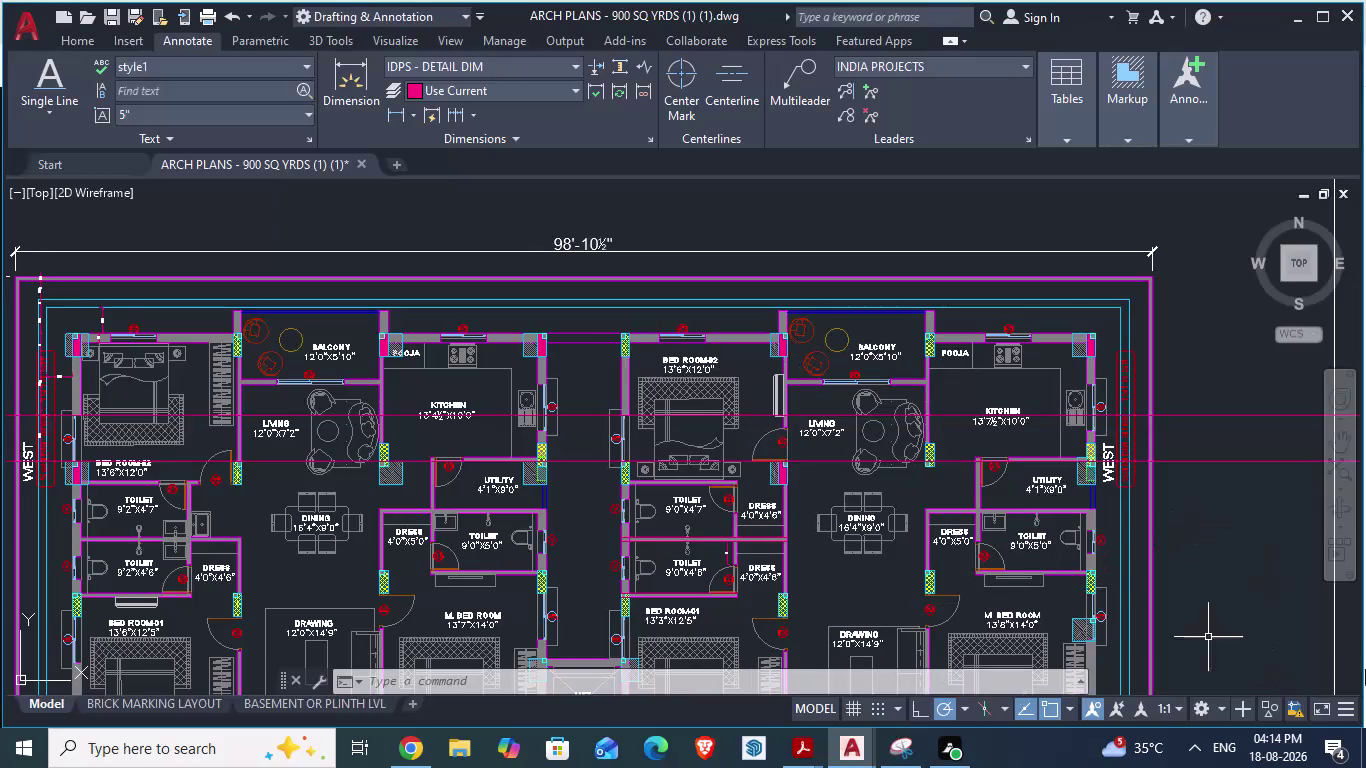
In GF_AUTOCAD, copy the M.BEDROOM bed and paste it into the right-hand bedroom.
scroll(down, 3)
scroll(down, 3)
scroll(up, 3)
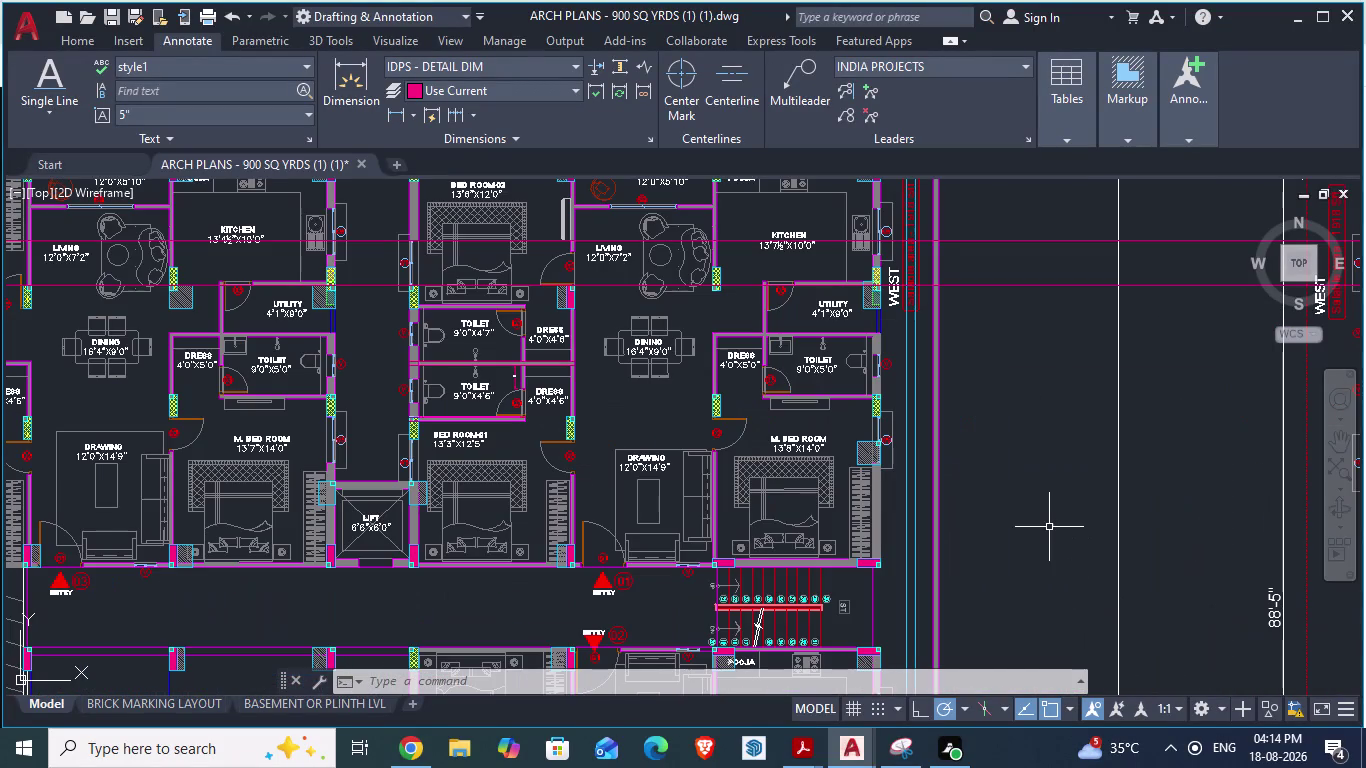
key(alt+Tab)
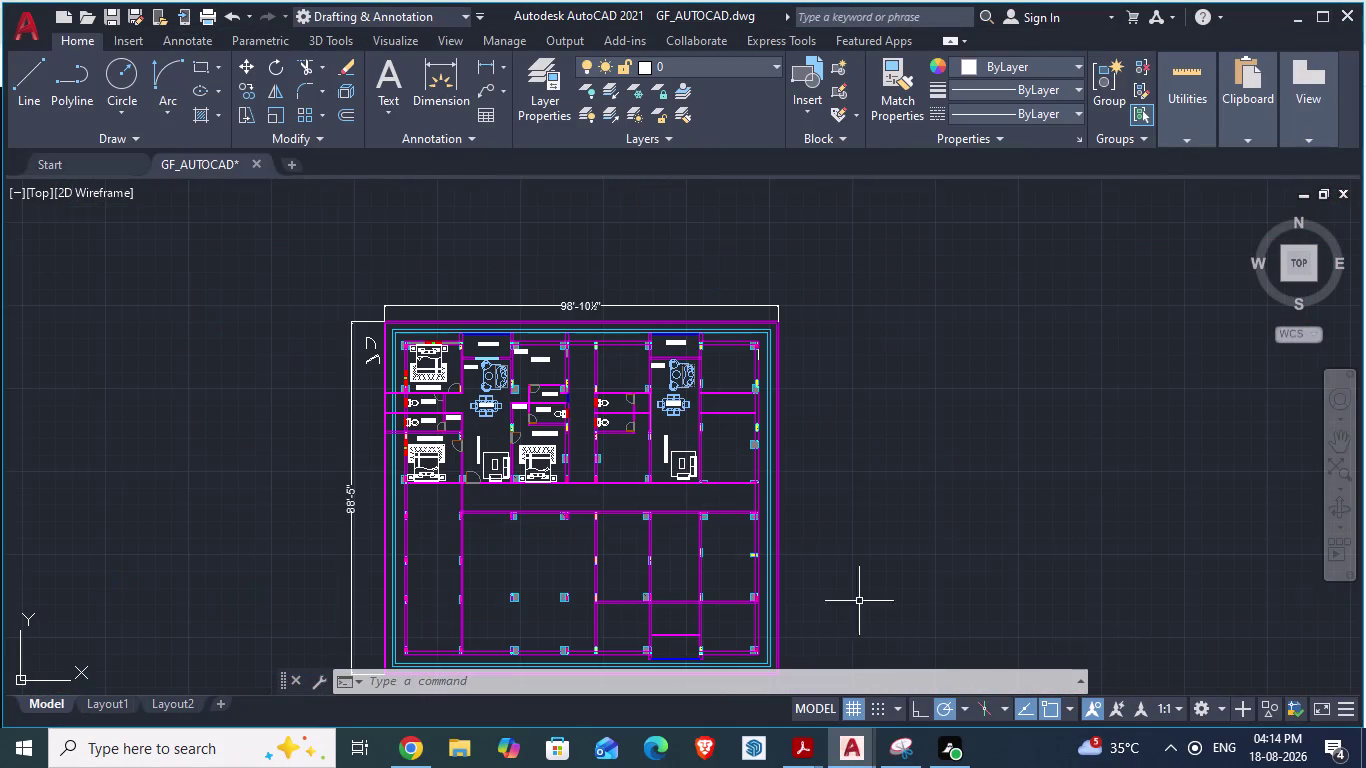
scroll(up, 3)
scroll(up, 3)
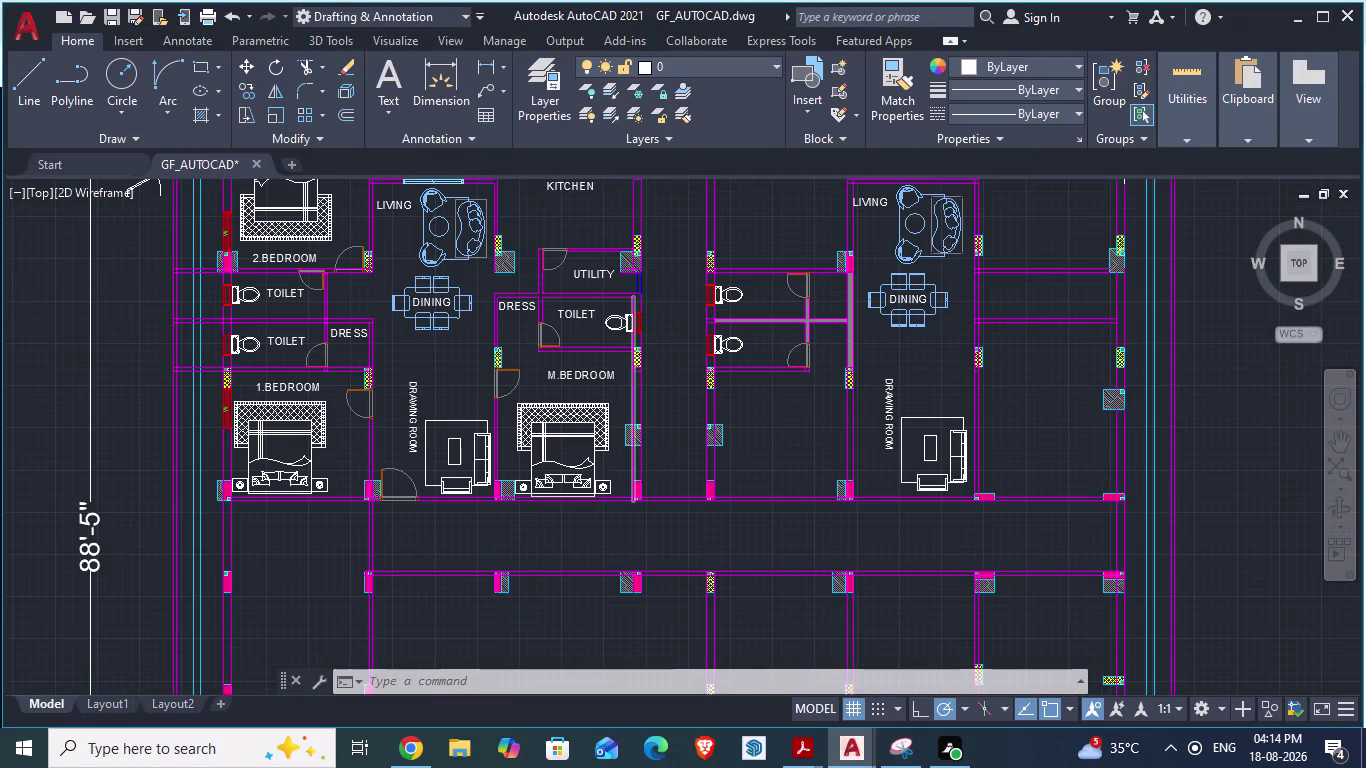
scroll(down, 3)
click(519, 399)
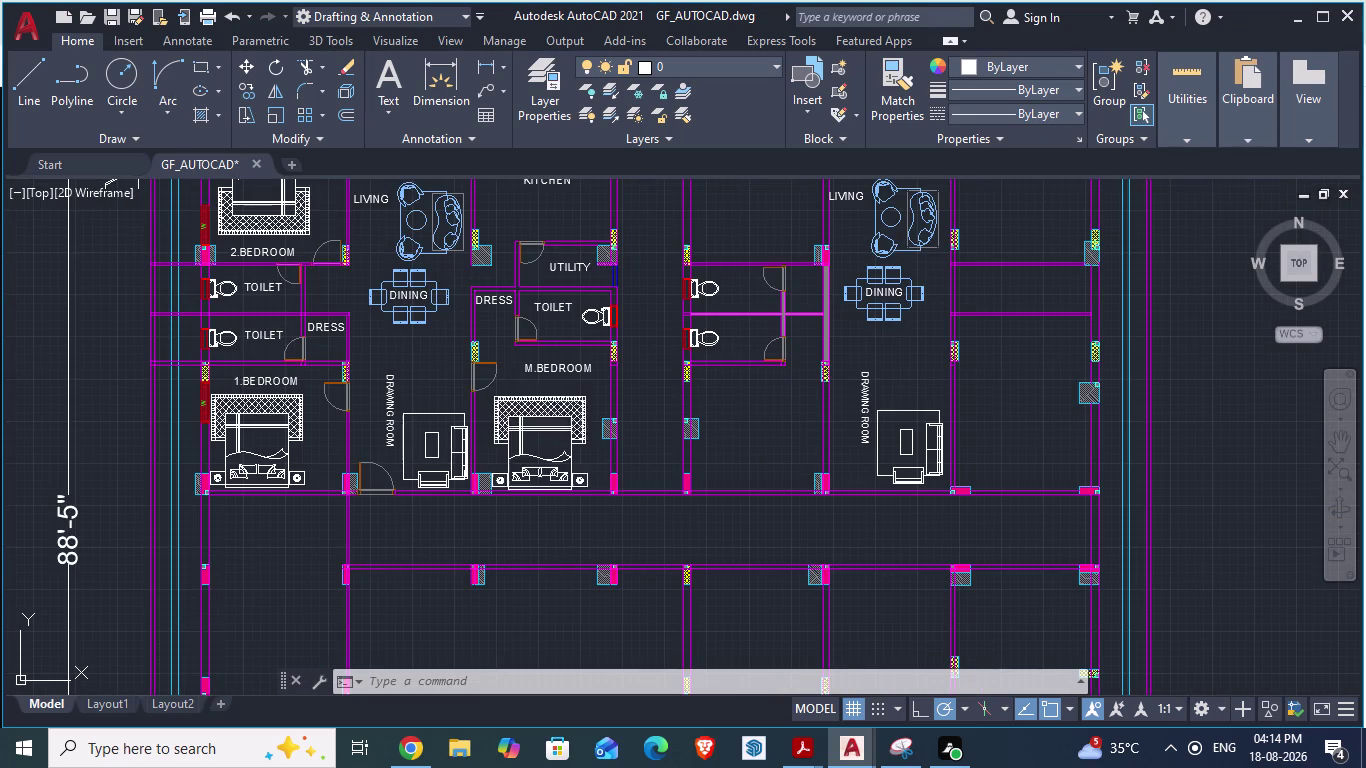
key(ctrl+c)
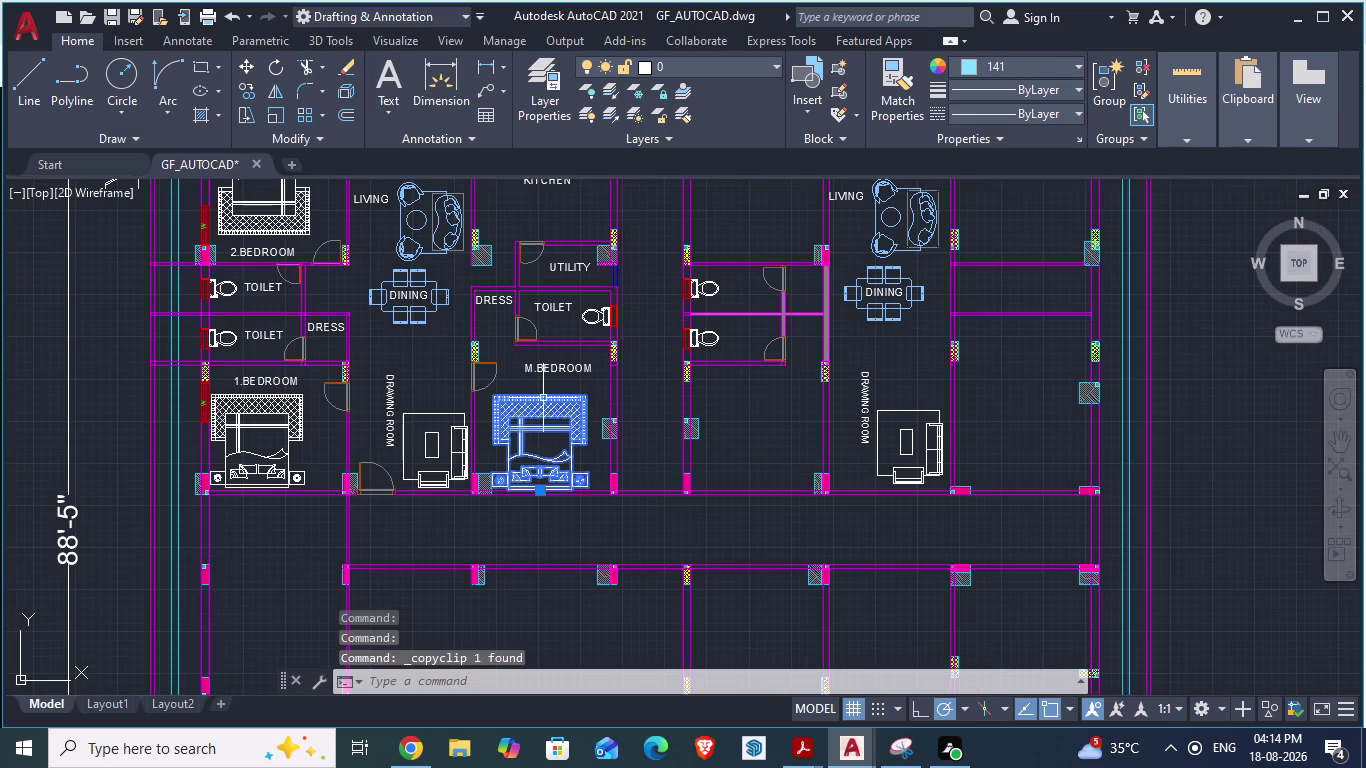
key(ctrl+v)
scroll(up, 3)
scroll(down, 3)
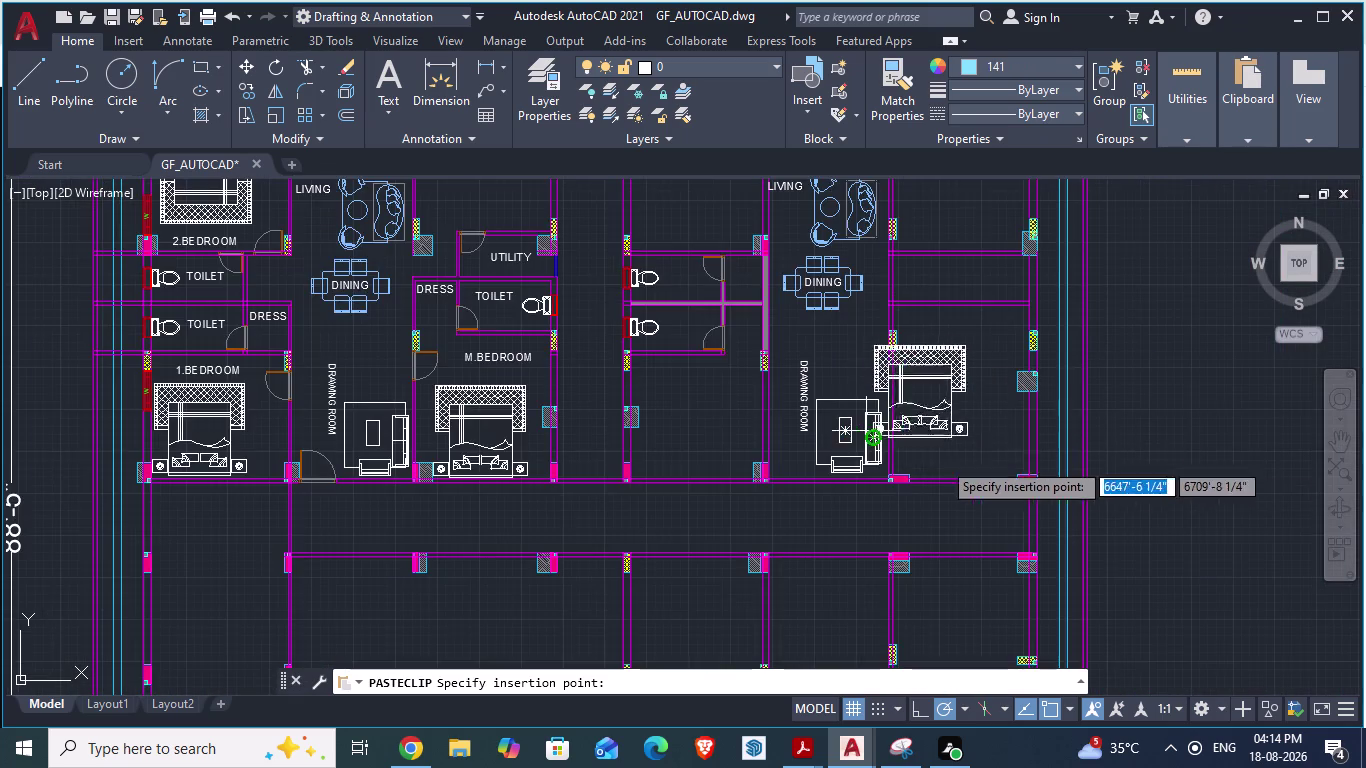
scroll(up, 3)
scroll(up, 3)
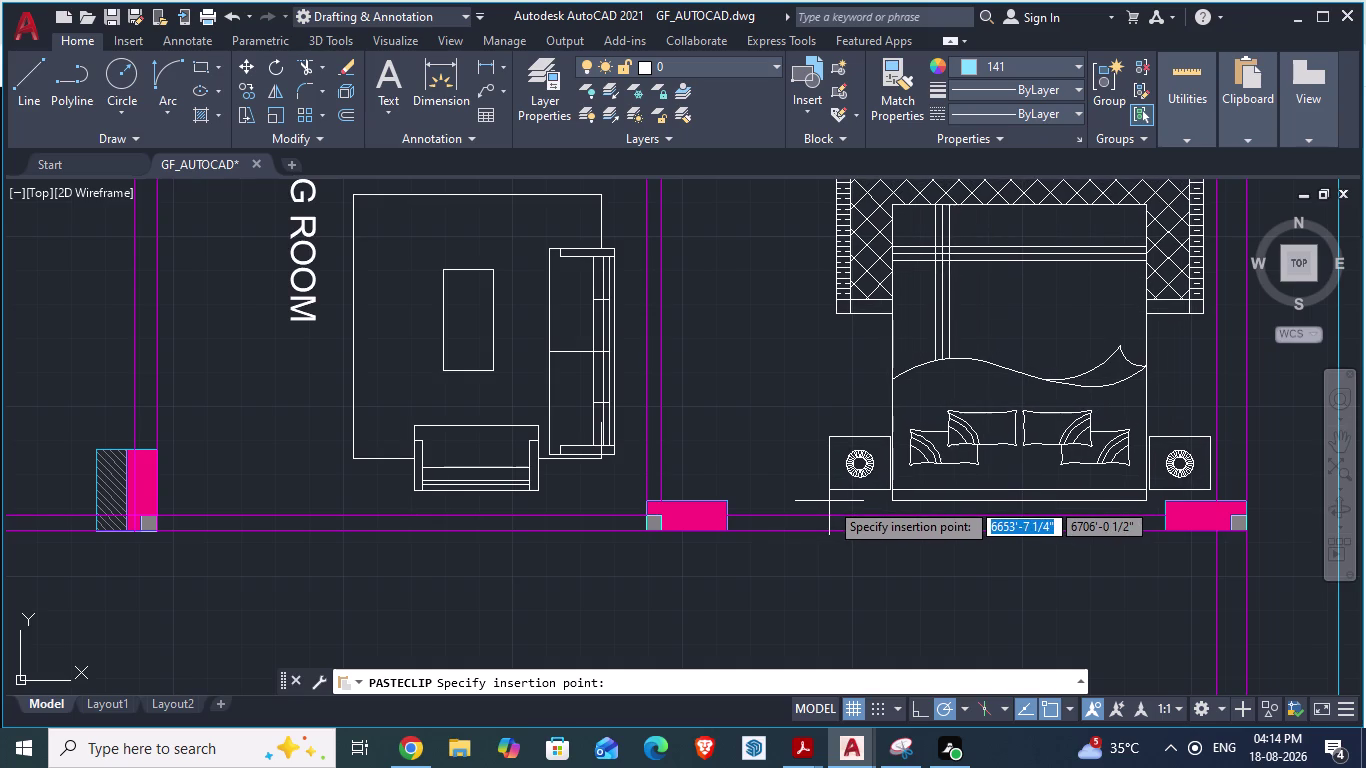
click(829, 501)
scroll(down, 3)
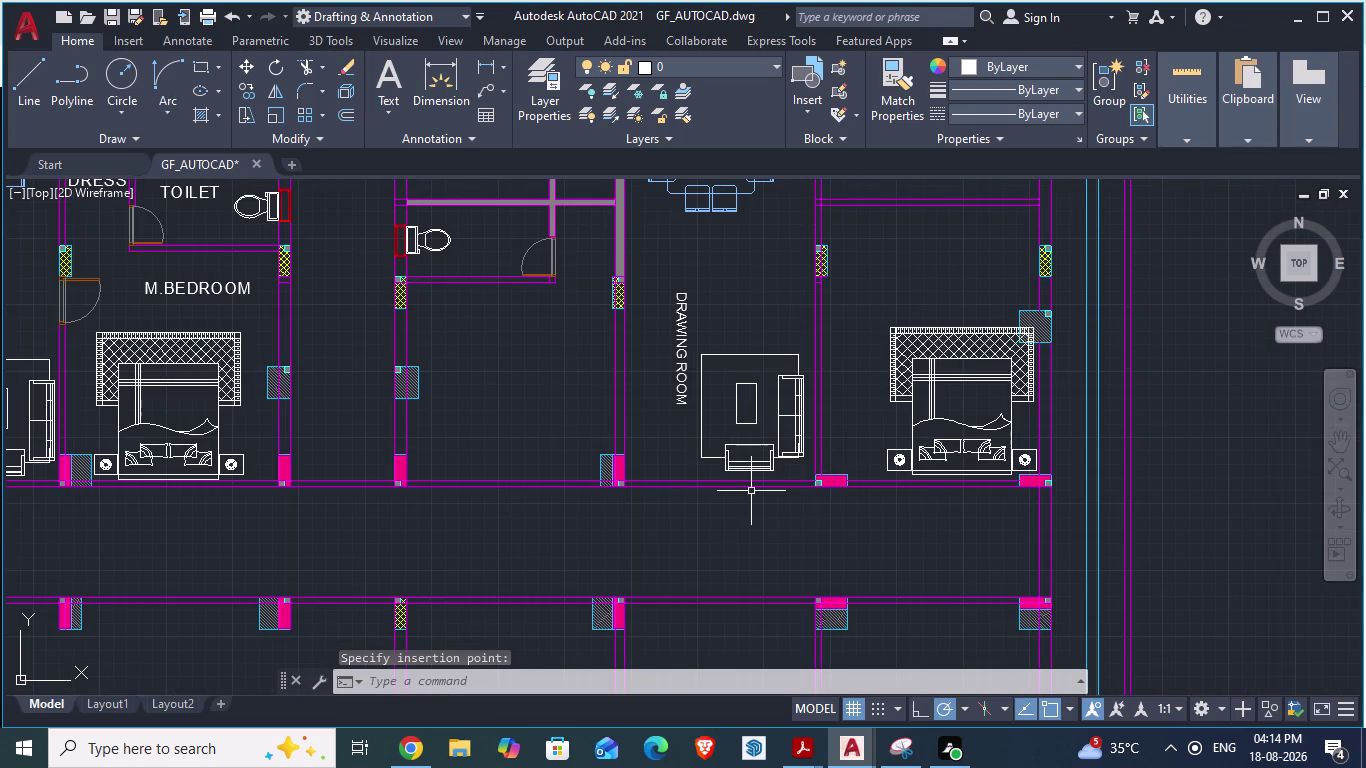
After checking the reference plan, move the pasted bed against the bedroom wall.
key(alt+Tab)
scroll(up, 3)
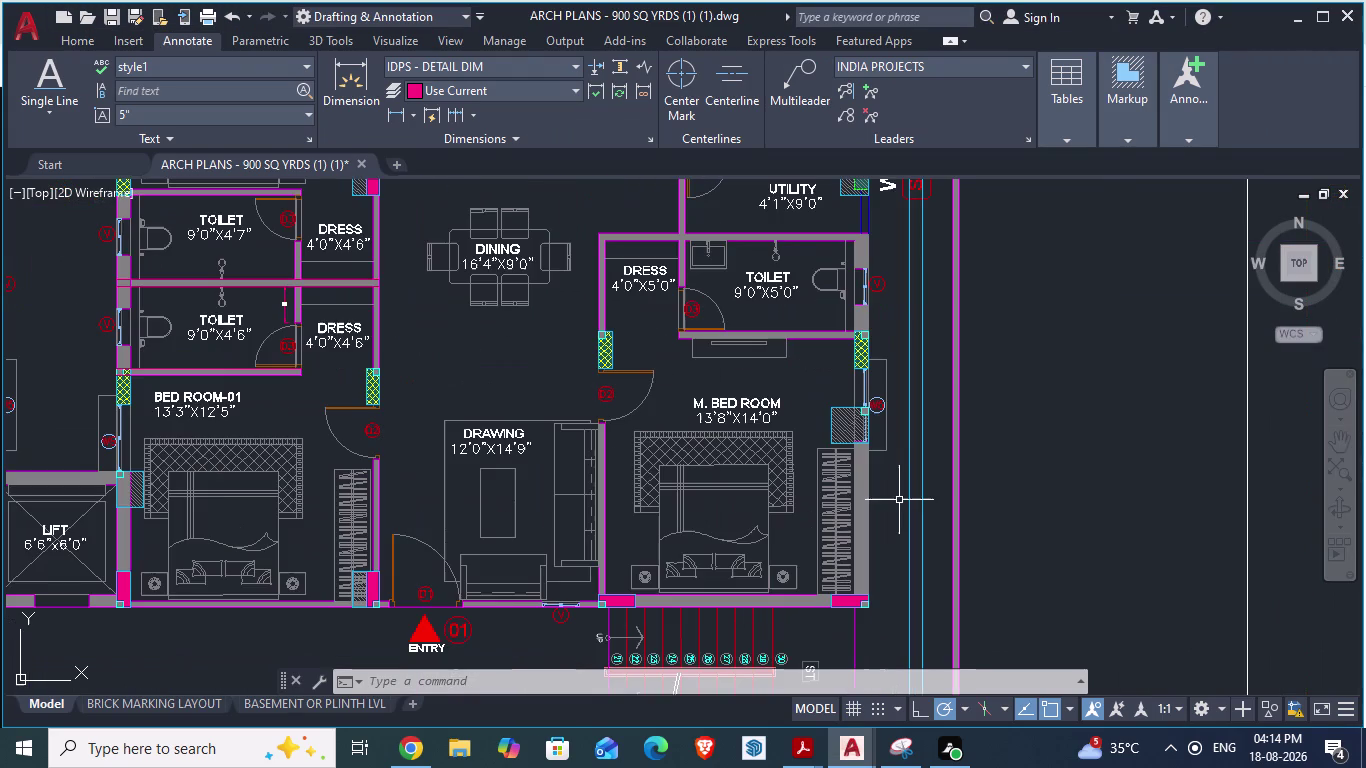
key(alt+Tab)
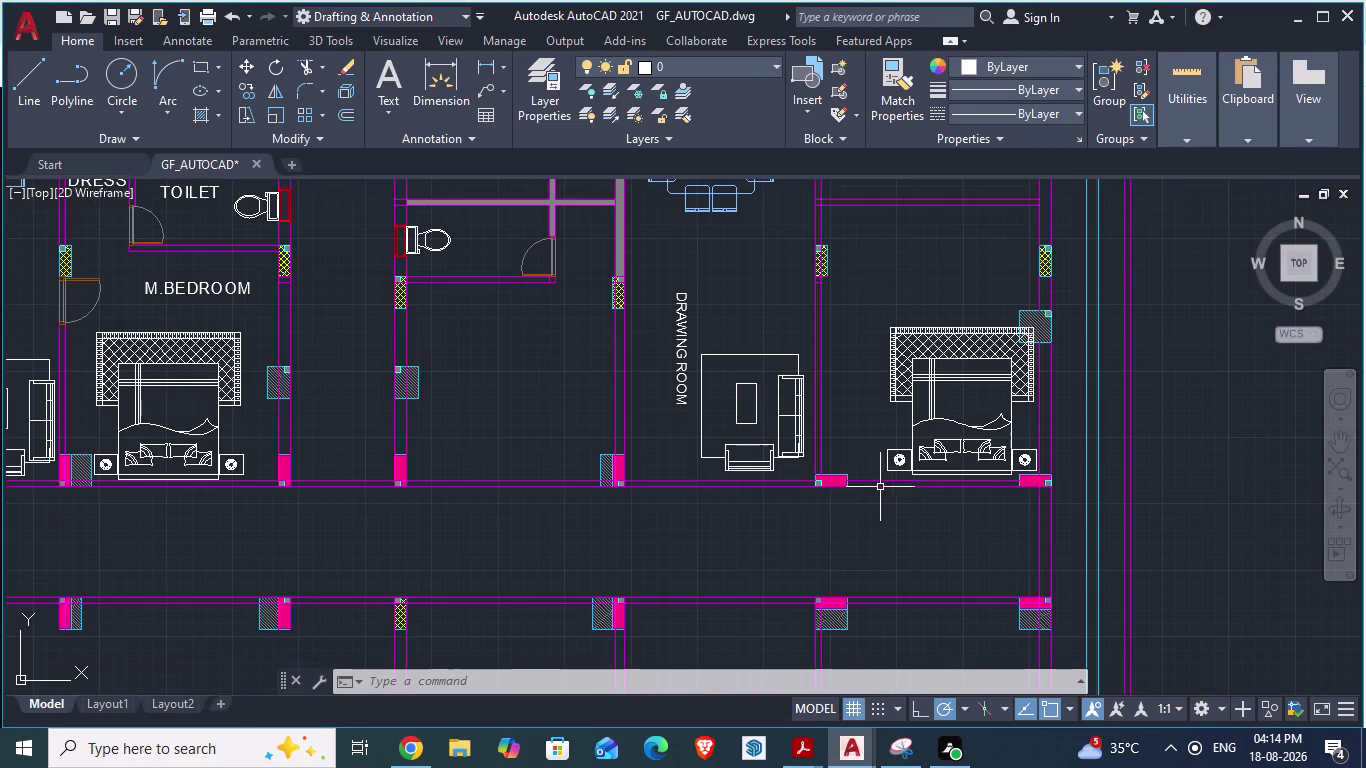
click(893, 336)
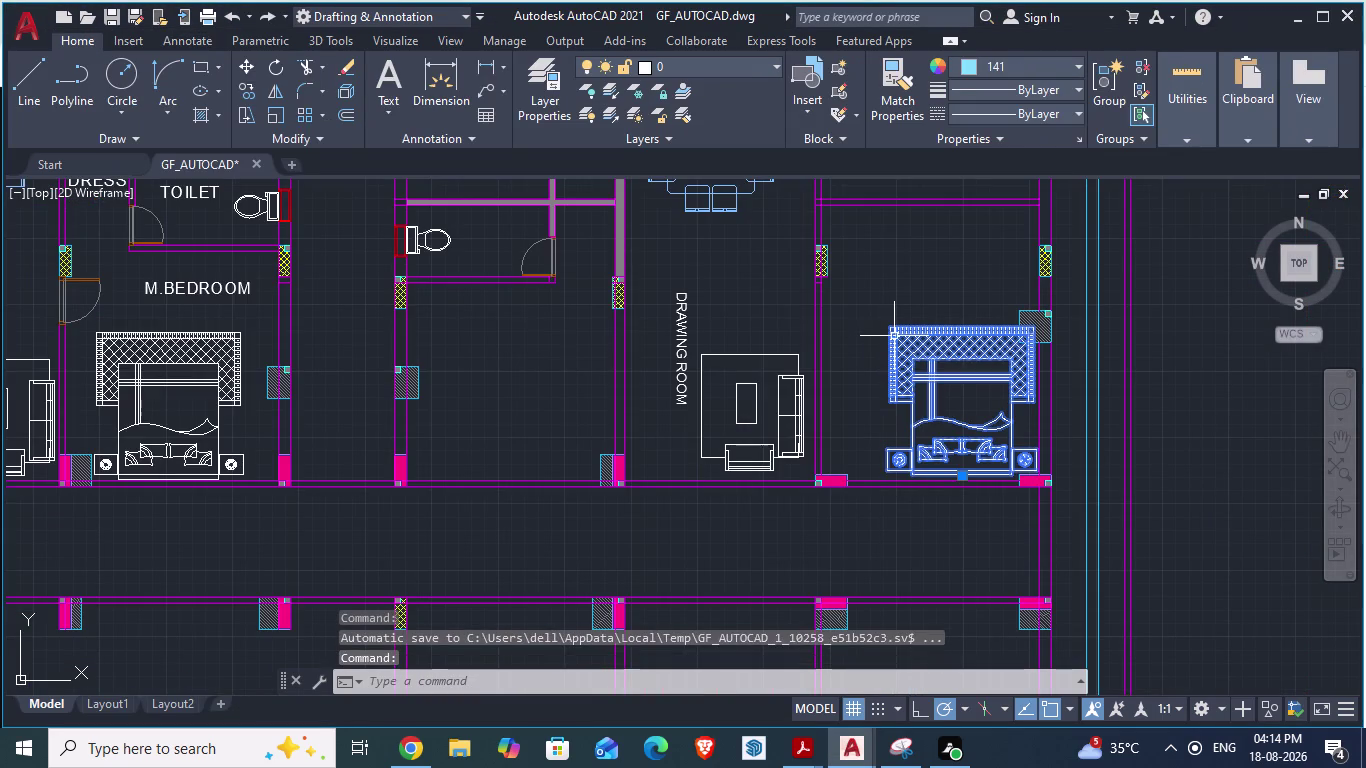
key(m)
key(Return)
scroll(up, 3)
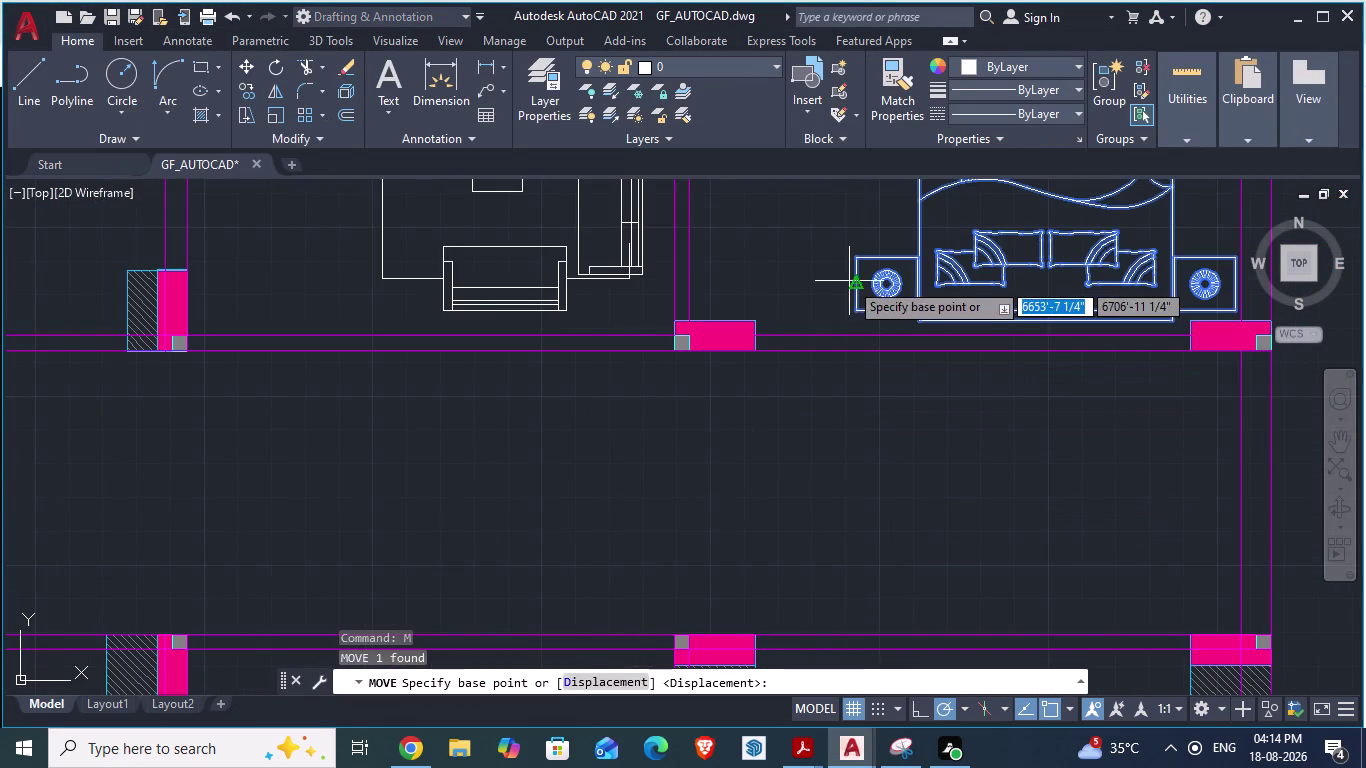
drag(856, 307, 719, 300)
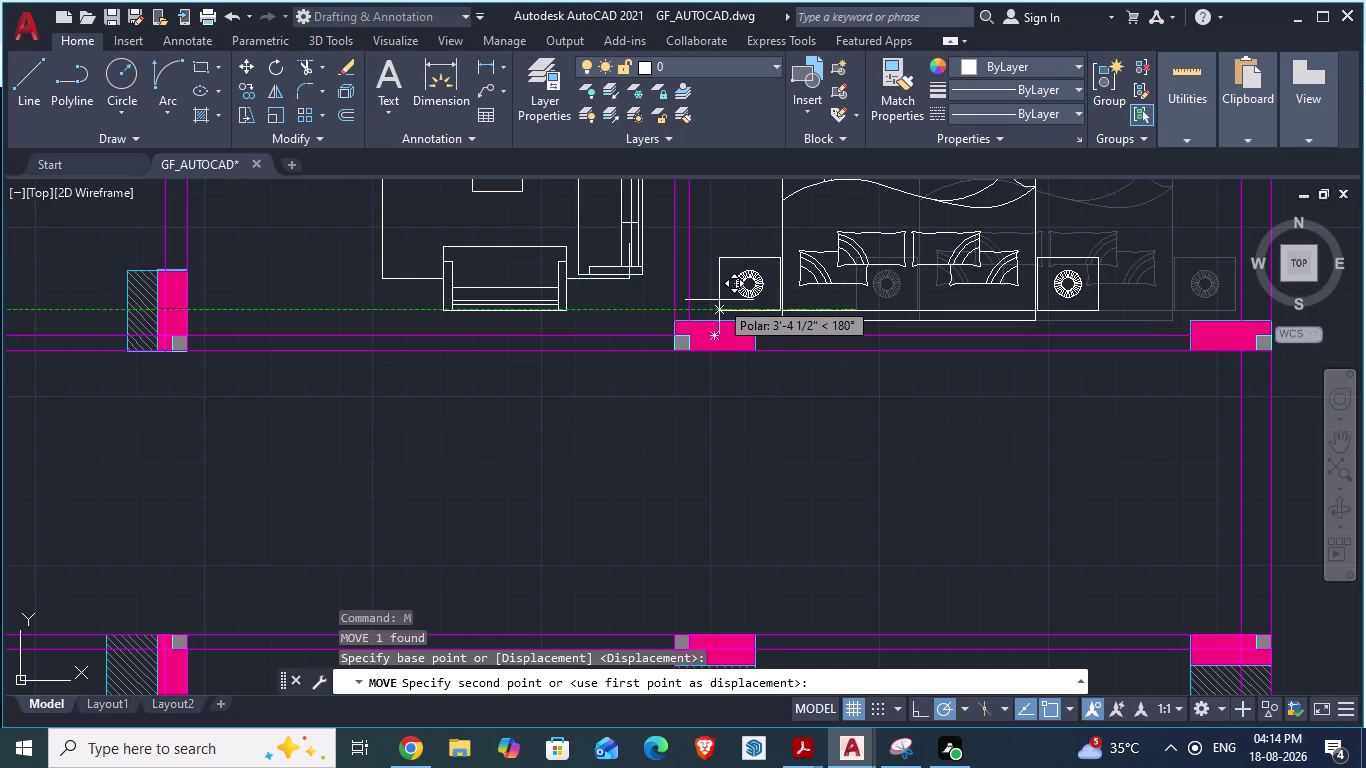
drag(719, 300, 700, 303)
click(699, 303)
scroll(down, 3)
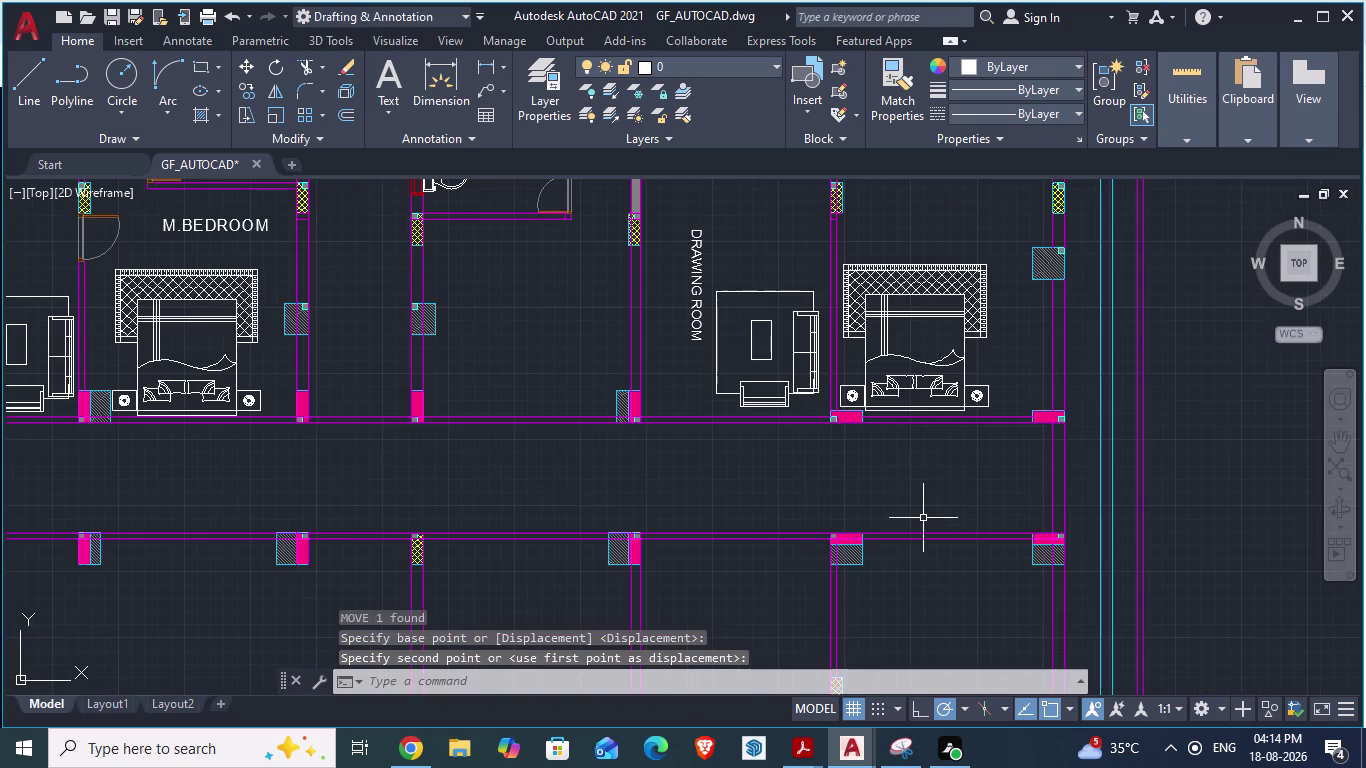
Paste another bed copy, cancel it, and compare the drawing against the reference plan.
key(ctrl+v)
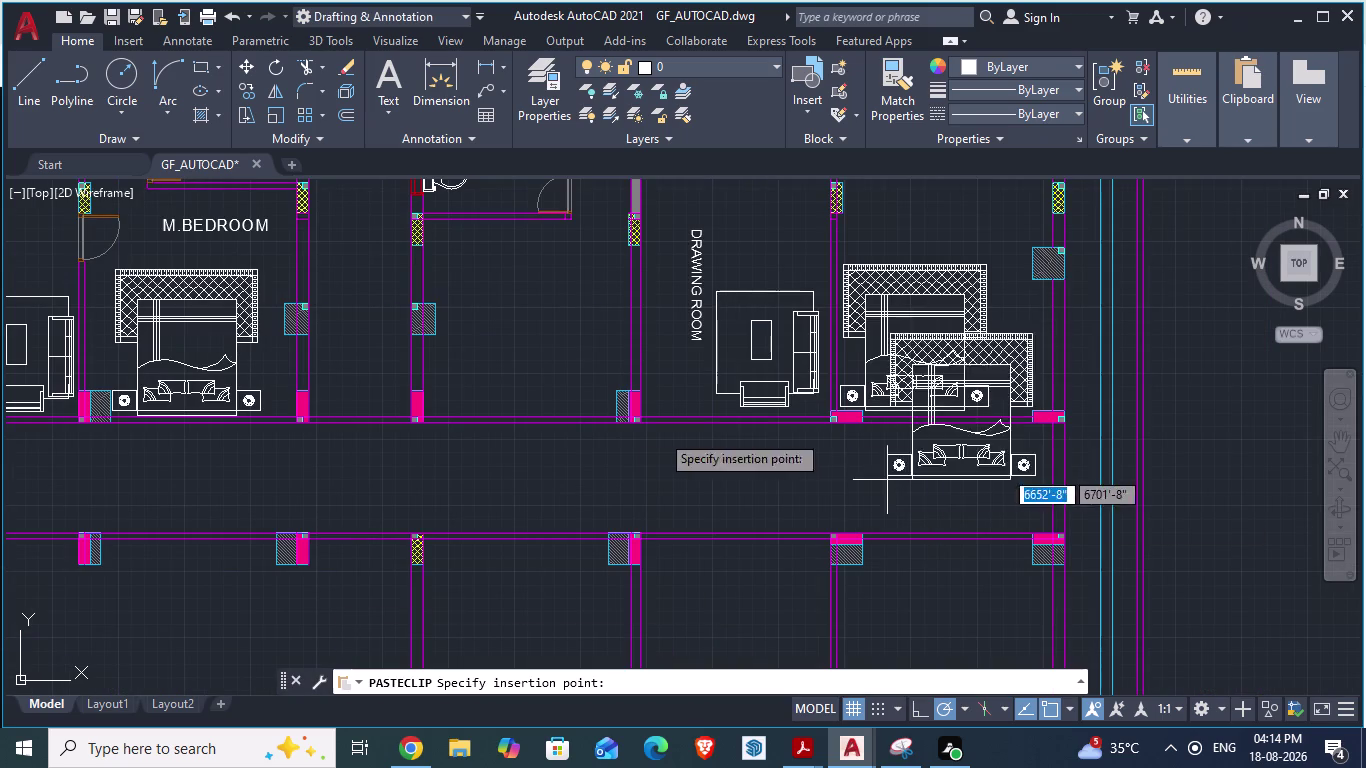
scroll(up, 3)
key(alt+Tab)
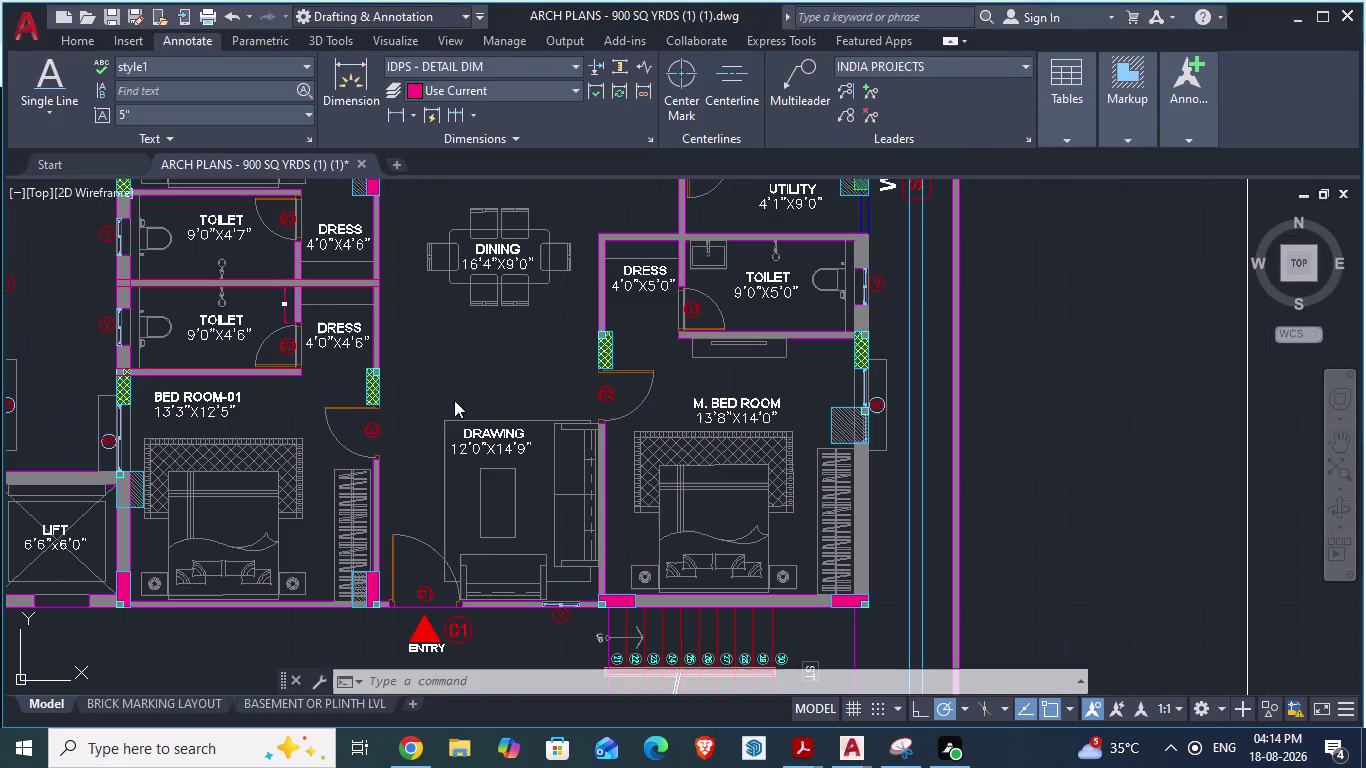
scroll(down, 3)
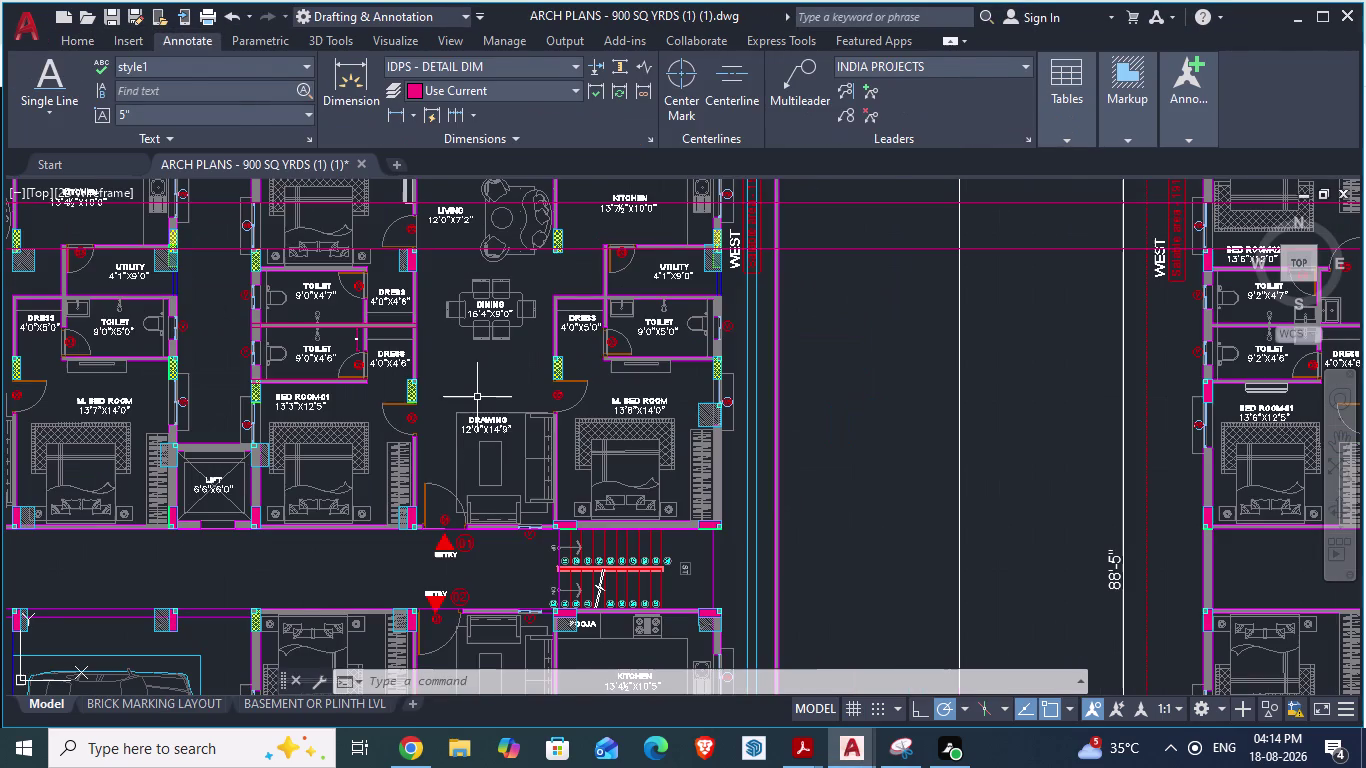
key(alt+Tab)
scroll(down, 3)
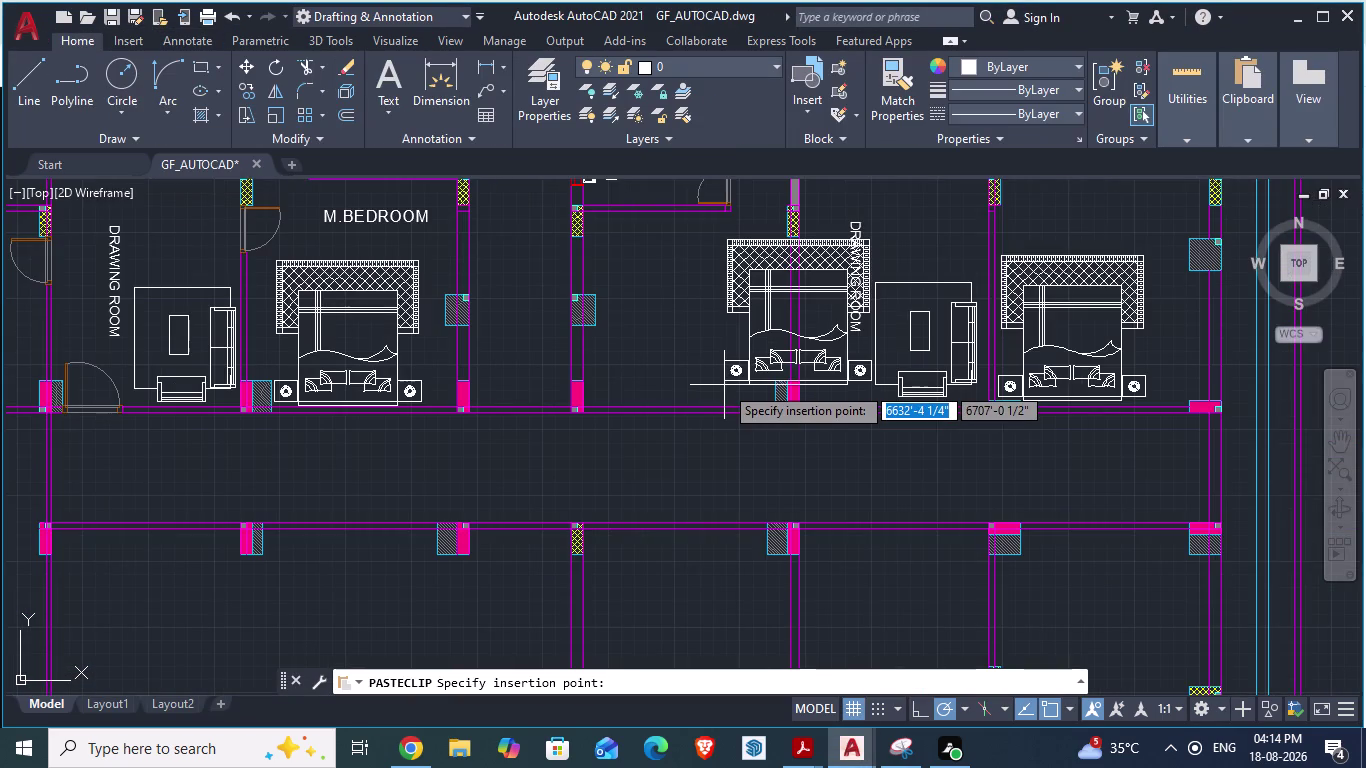
key(Escape)
scroll(down, 3)
key(alt+Tab)
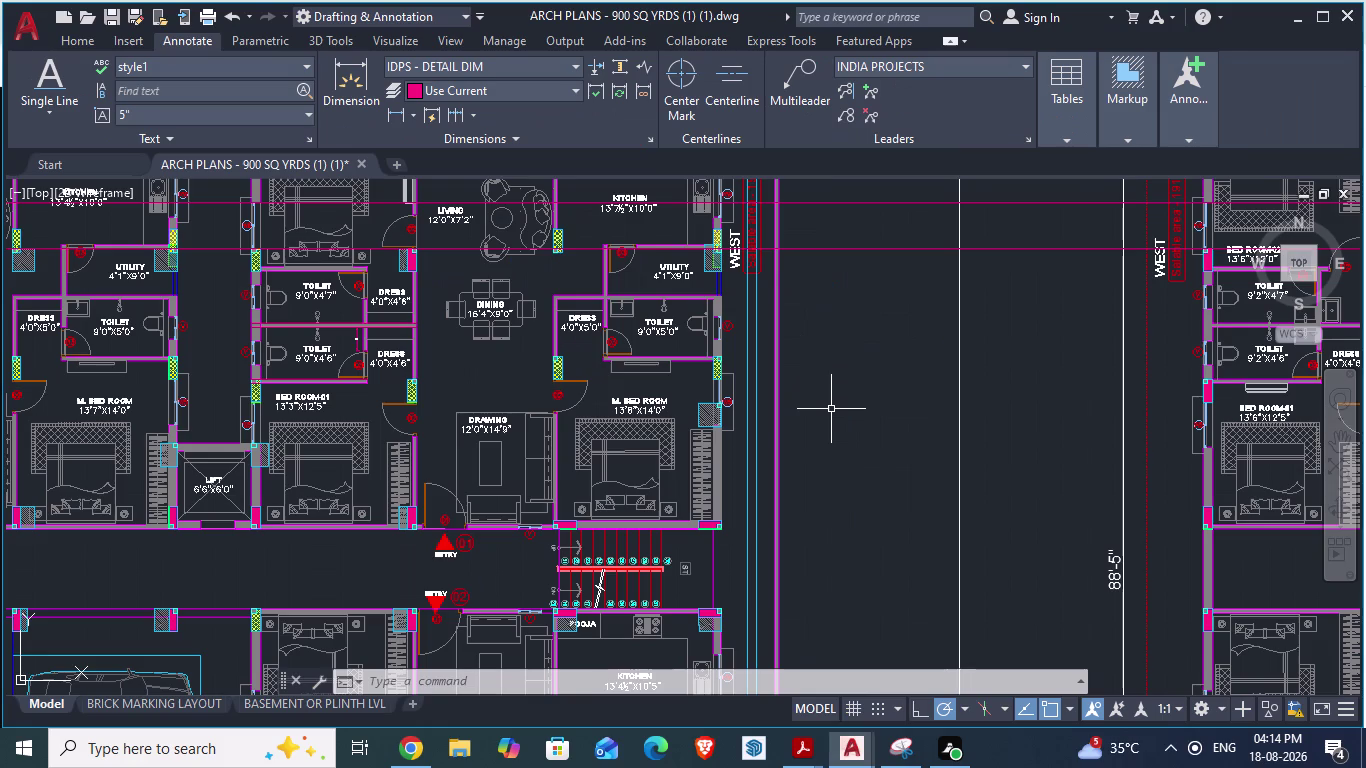
scroll(down, 3)
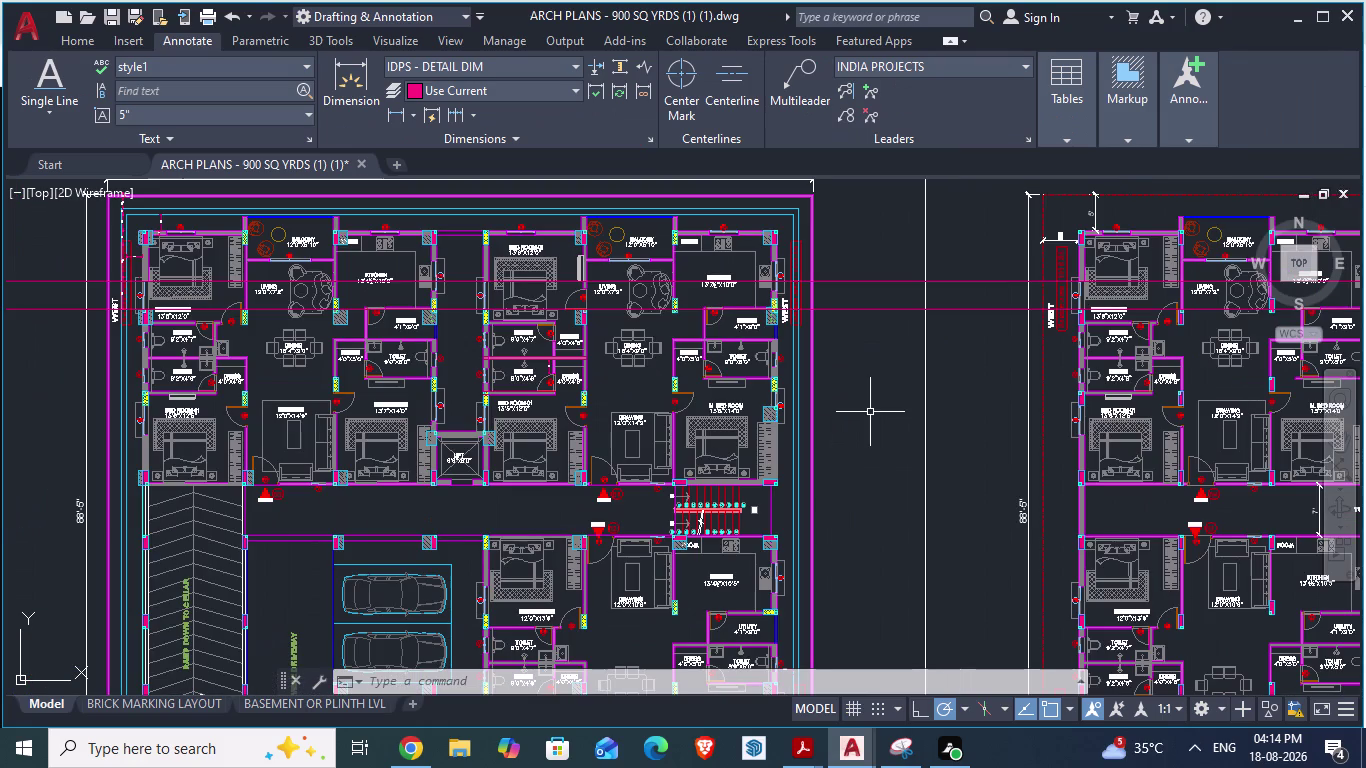
Return to GF_AUTOCAD, cancel the pending command, and zoom onto the 1.BEDROOM bed.
key(alt+Tab)
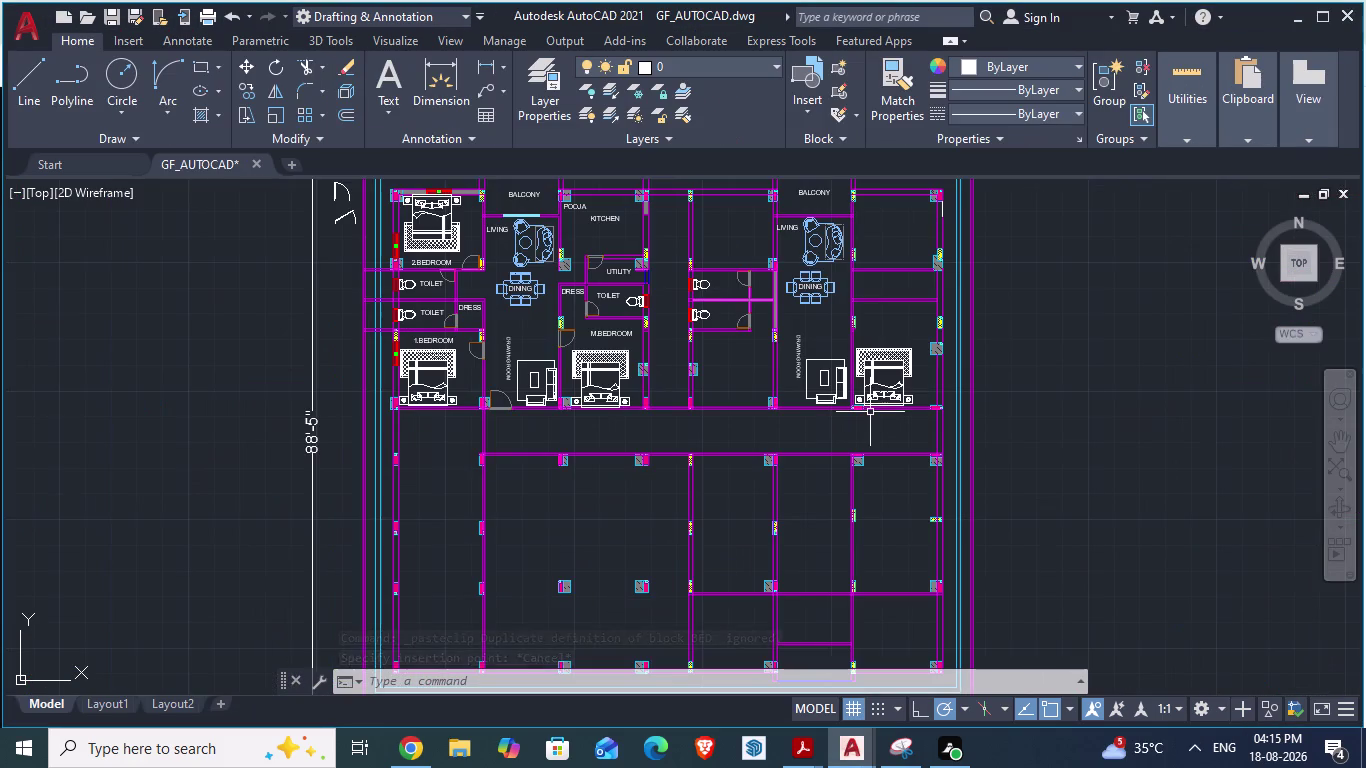
key(alt+Tab)
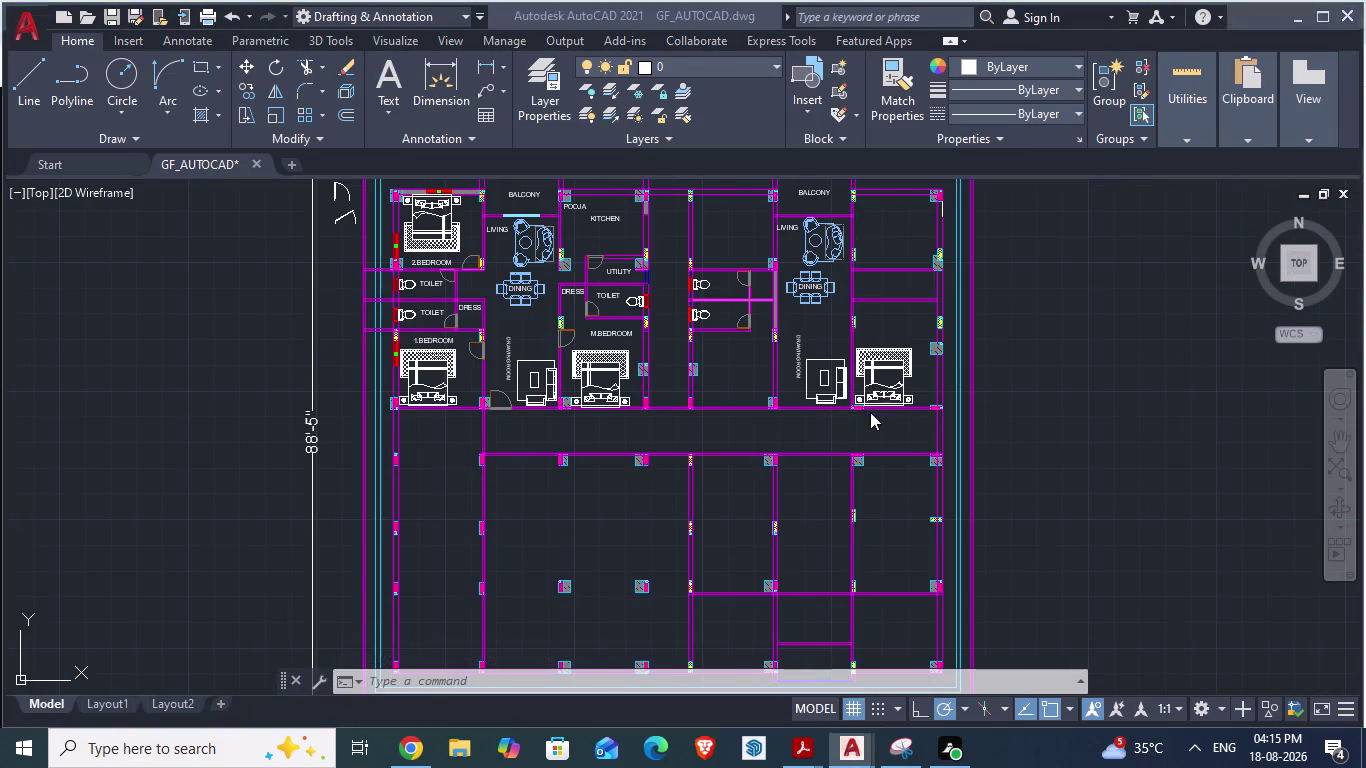
key(alt+Tab)
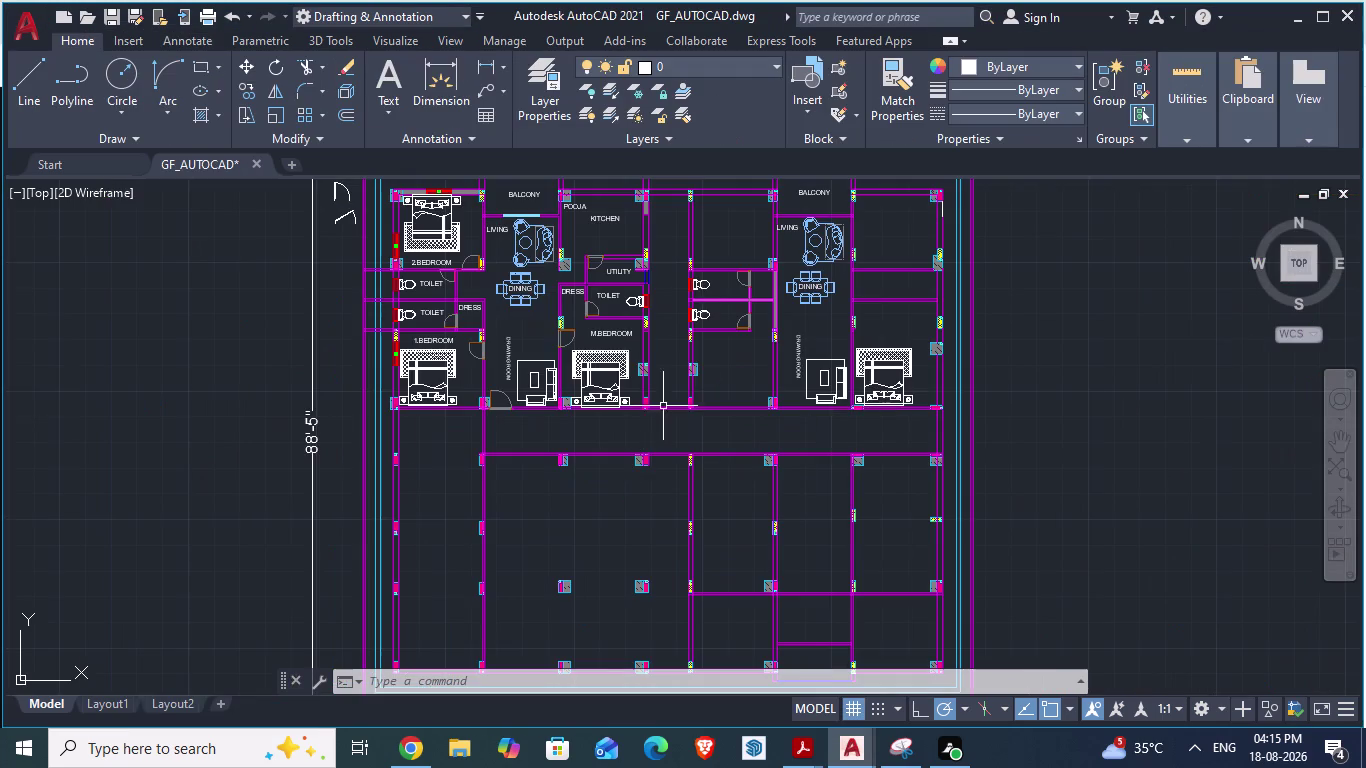
scroll(up, 3)
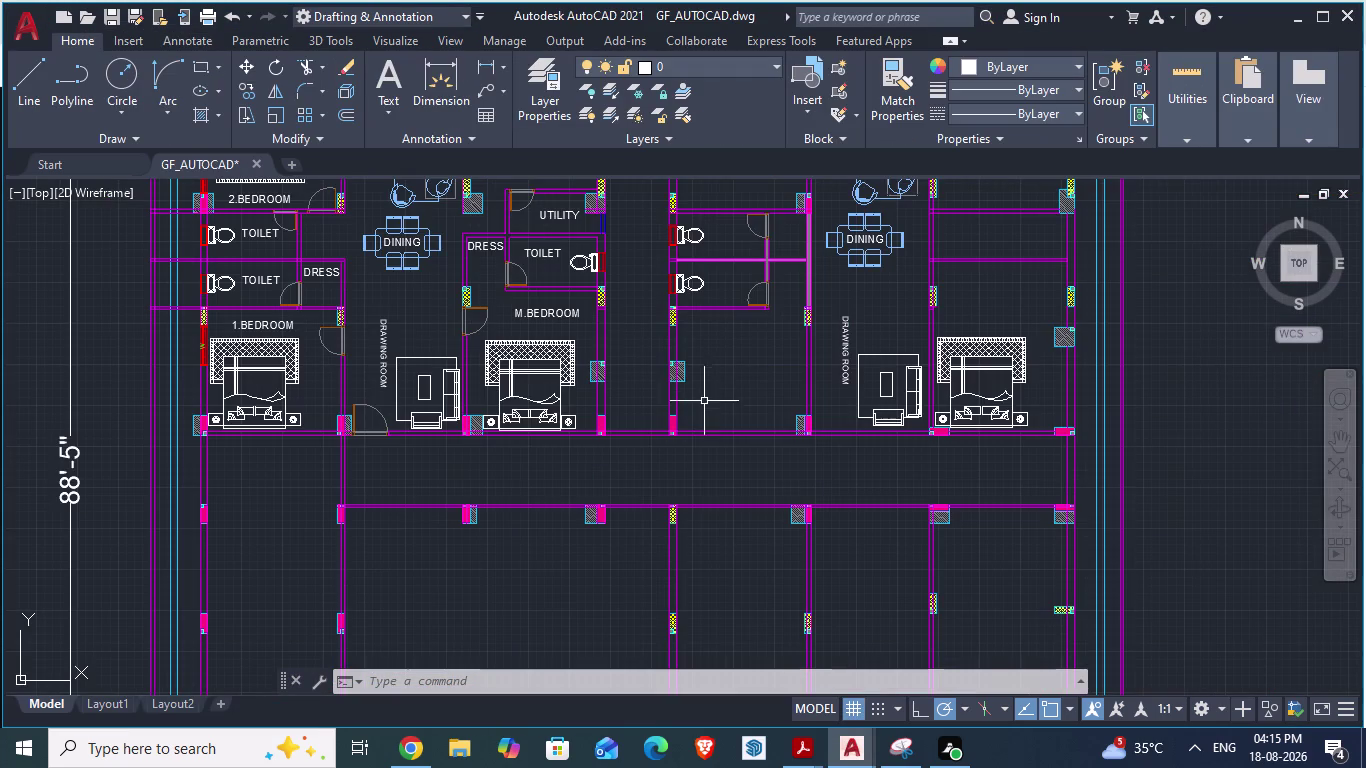
scroll(down, 3)
scroll(up, 3)
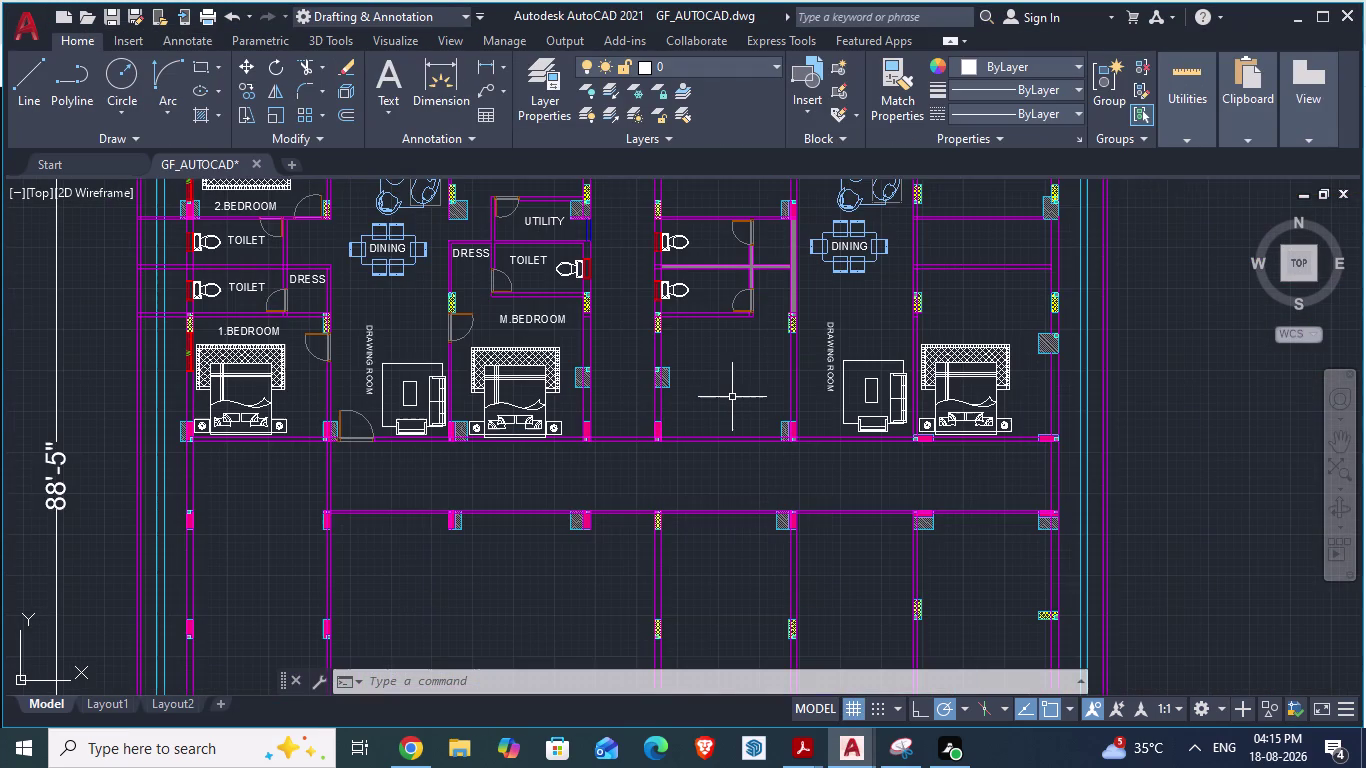
key(Escape)
scroll(down, 3)
scroll(up, 3)
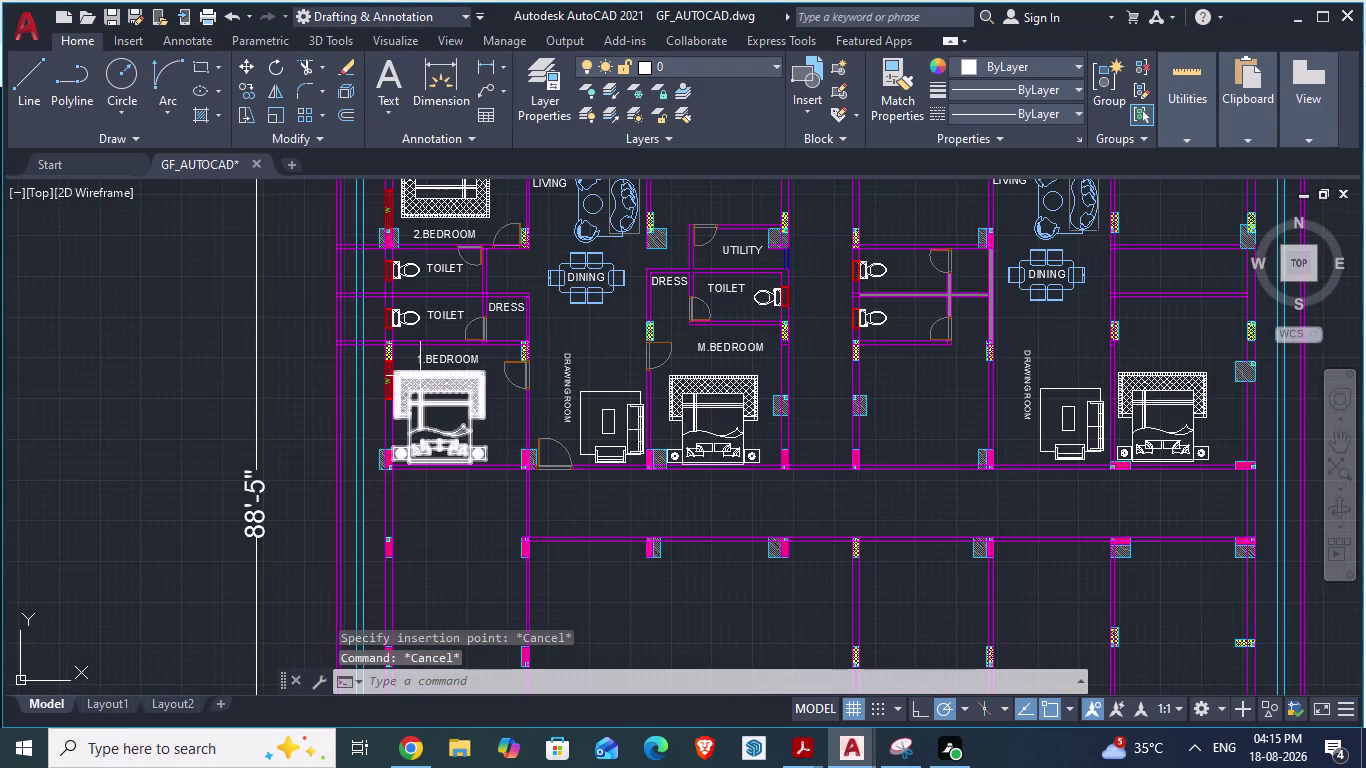
click(445, 396)
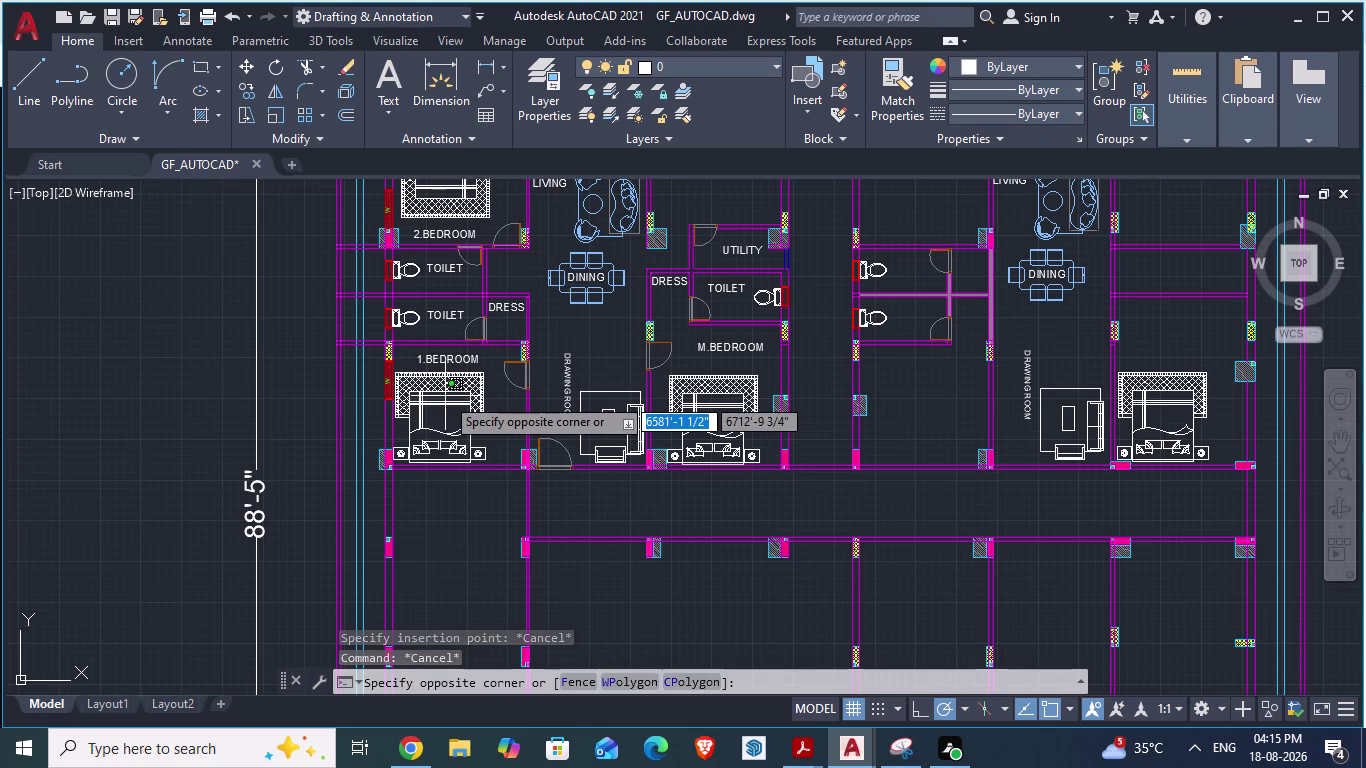
Select the 1.BEDROOM bed block with the 1.BEDROOM, DRESS and both TOILET labels.
key(Escape)
scroll(up, 3)
click(448, 365)
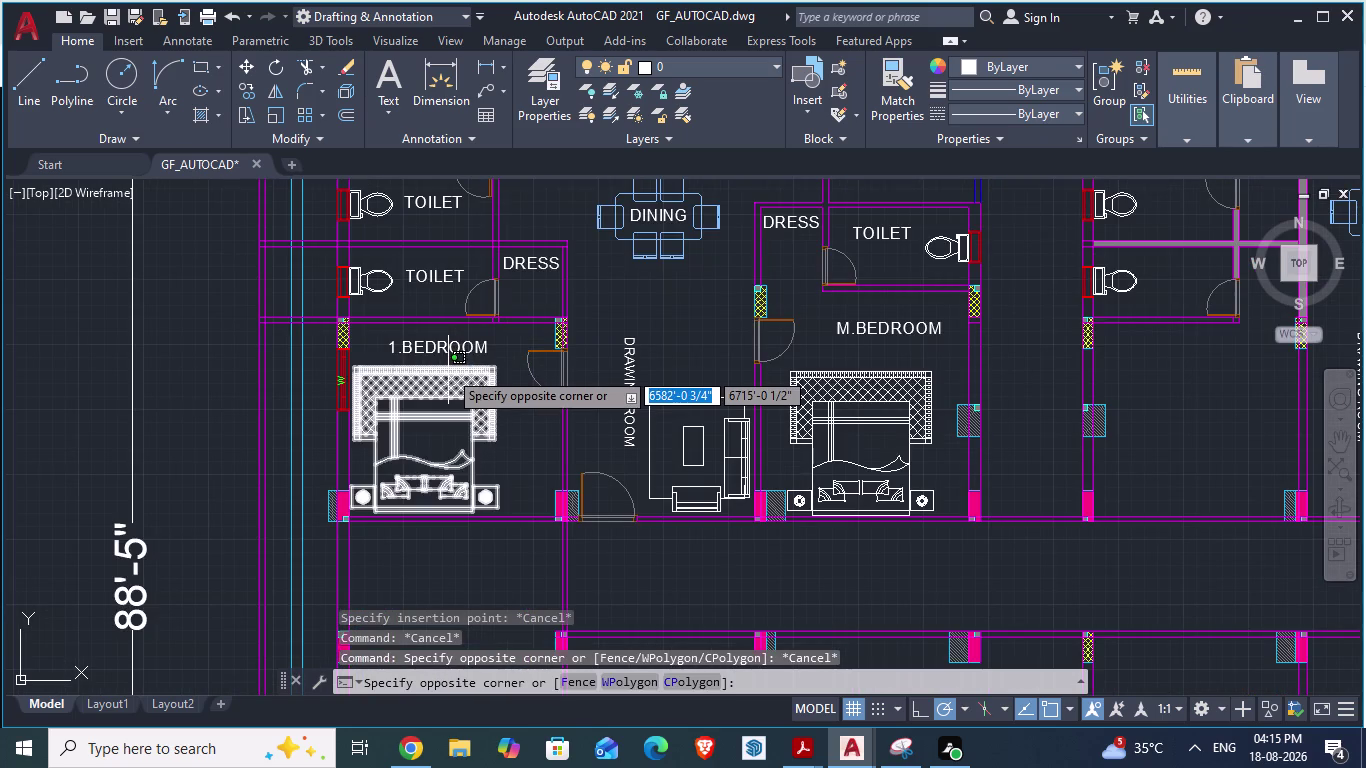
click(448, 370)
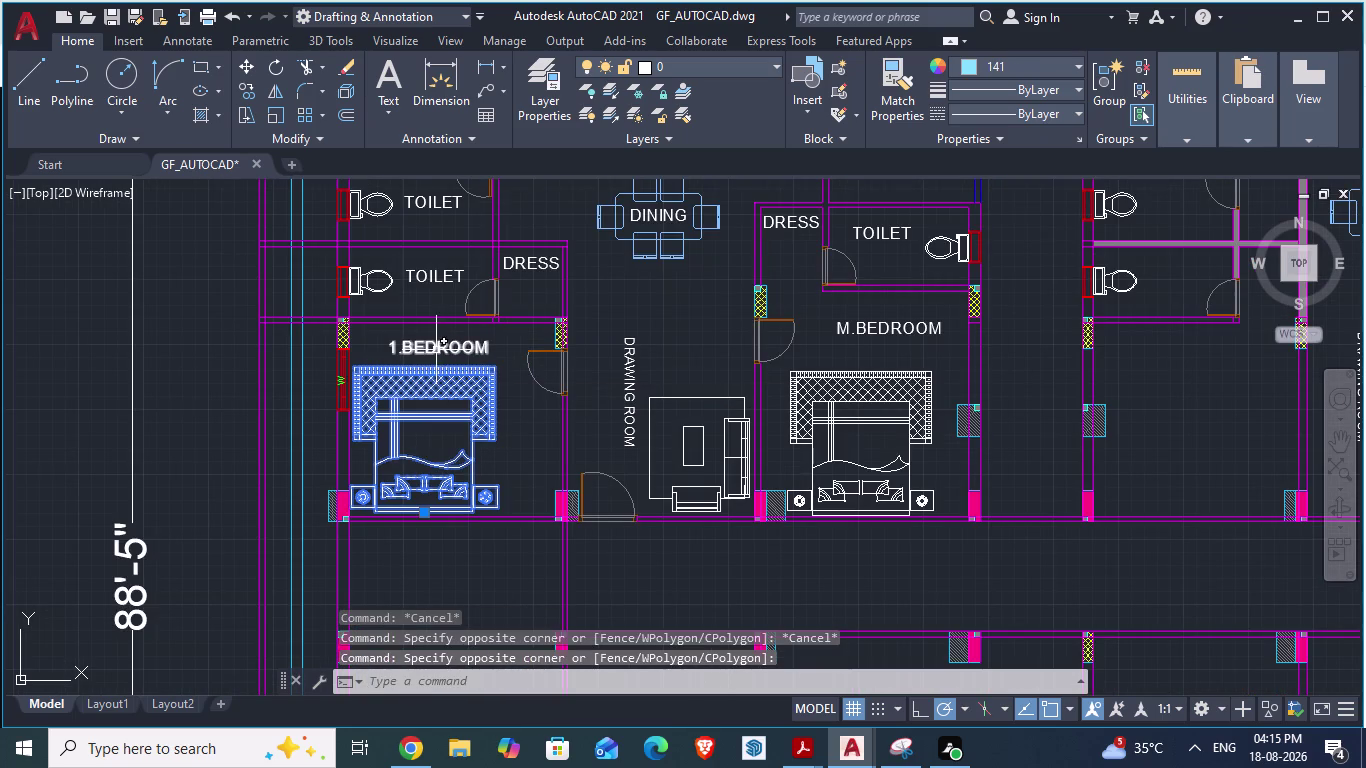
click(431, 347)
click(426, 273)
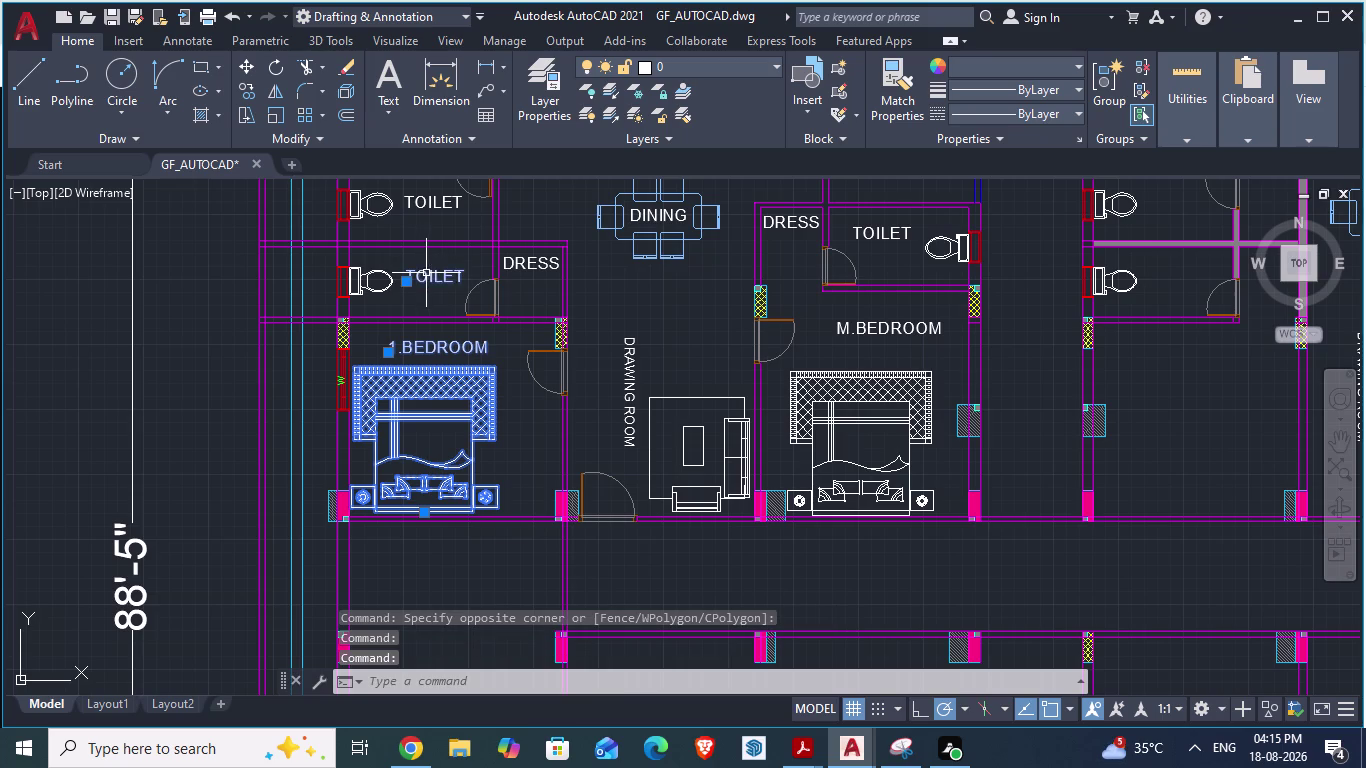
click(540, 261)
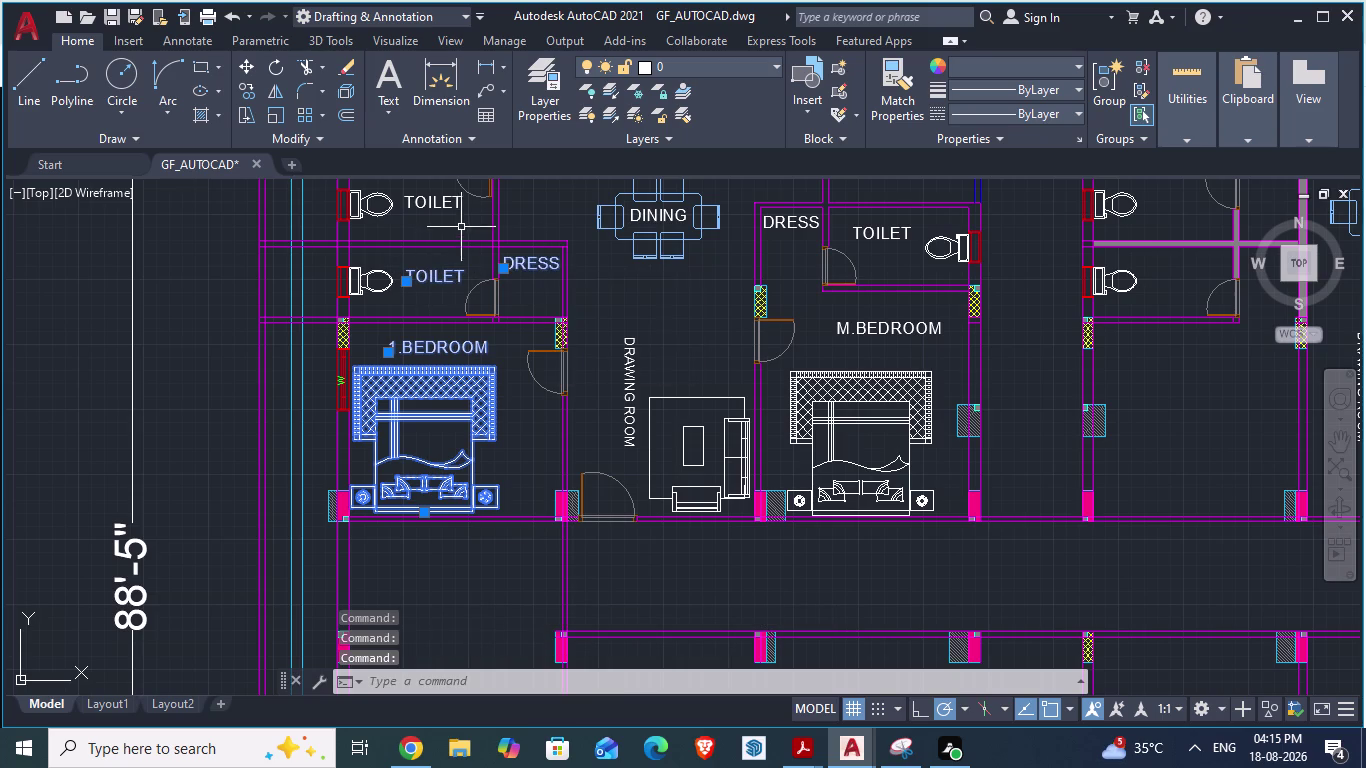
click(436, 208)
scroll(down, 3)
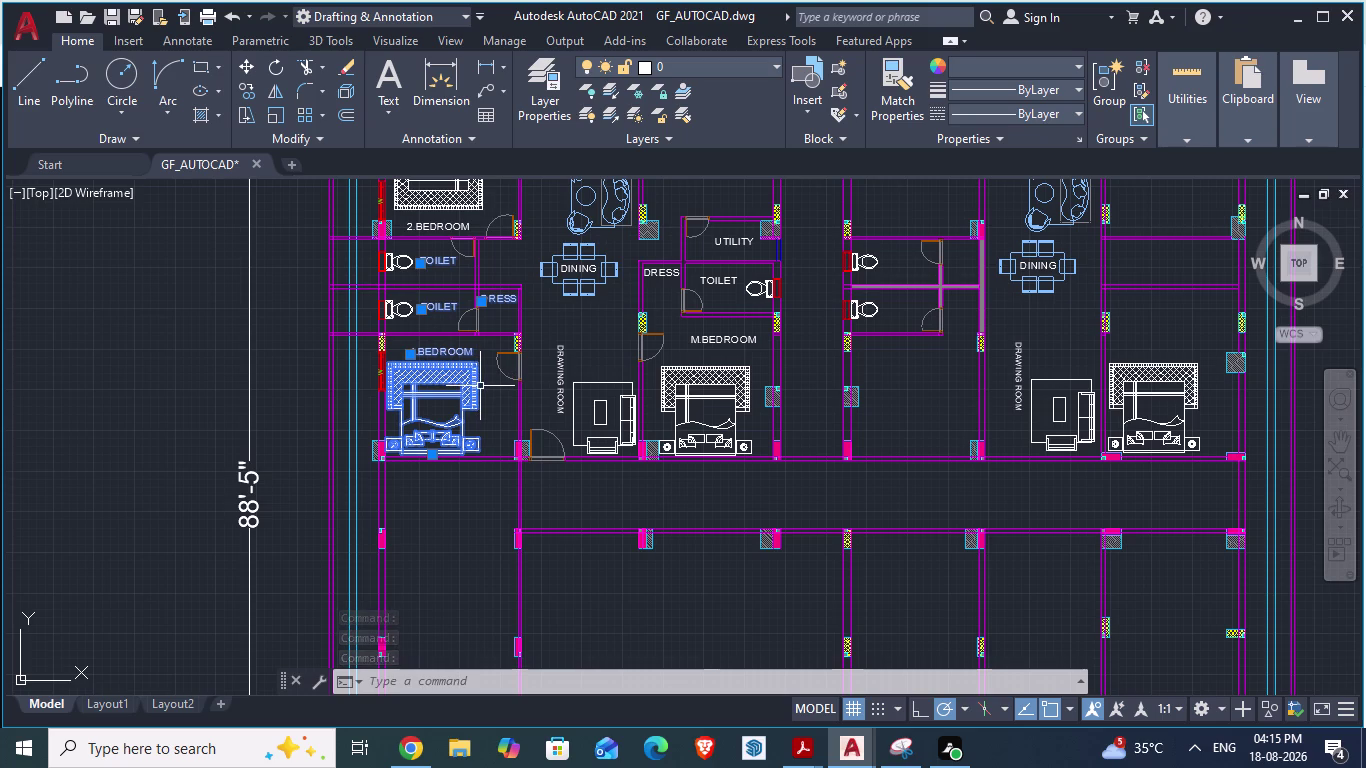
scroll(down, 3)
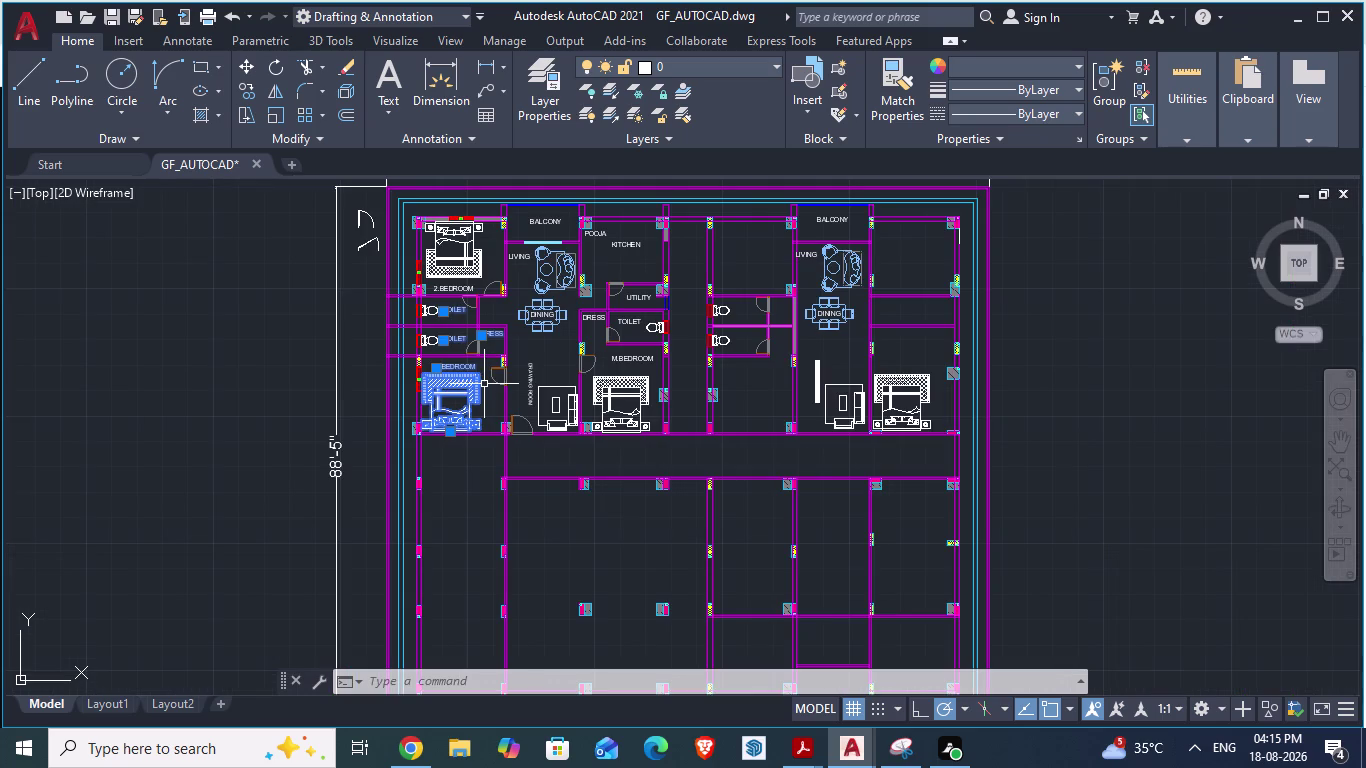
scroll(up, 3)
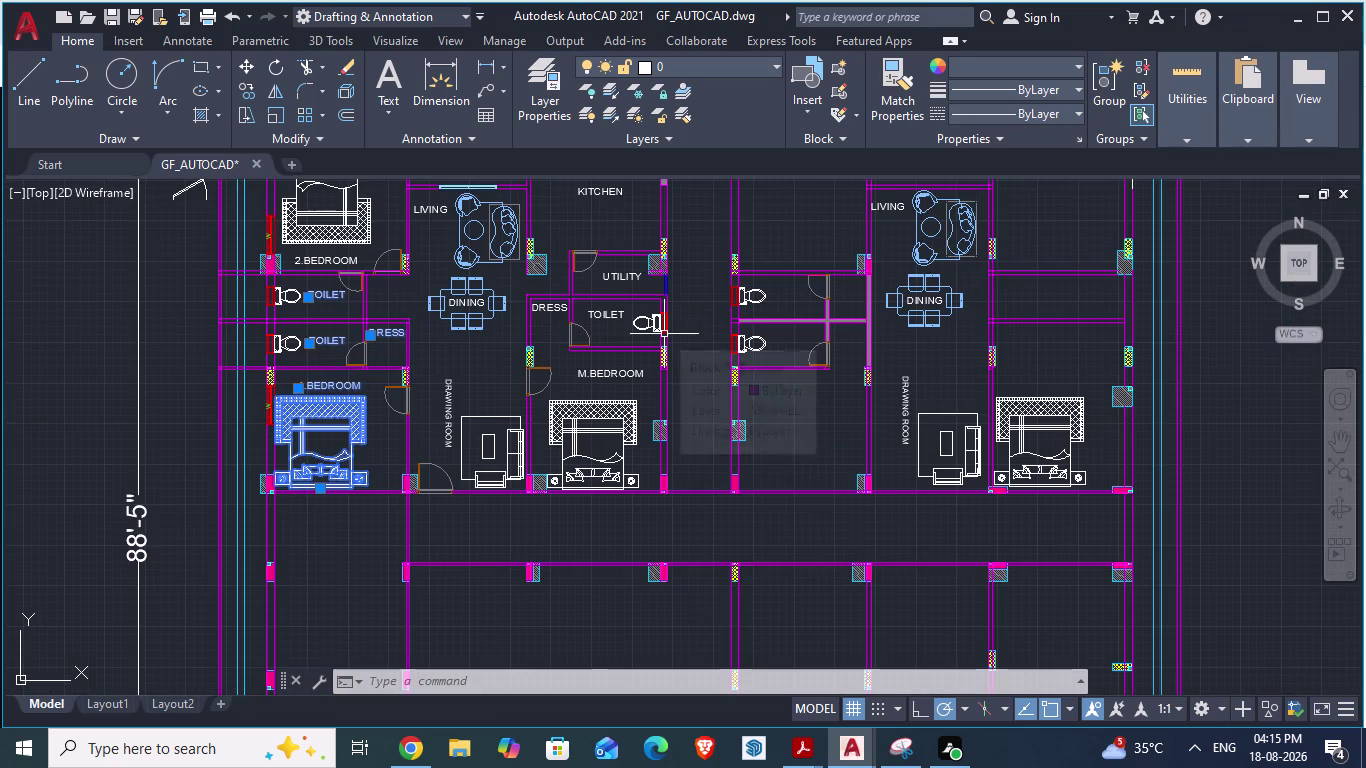
Copy-paste the bed and labels into the right unit's bedroom and save.
key(ctrl+c)
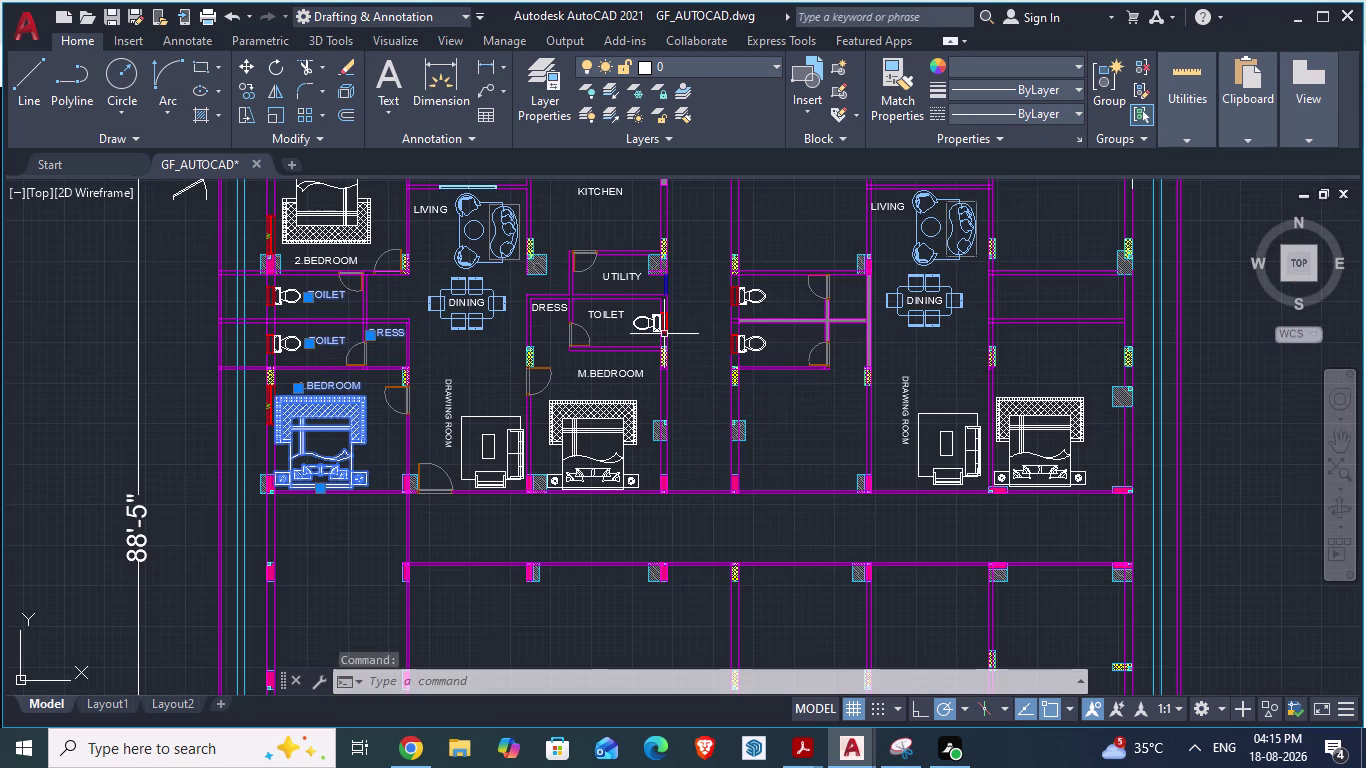
key(ctrl+v)
scroll(up, 3)
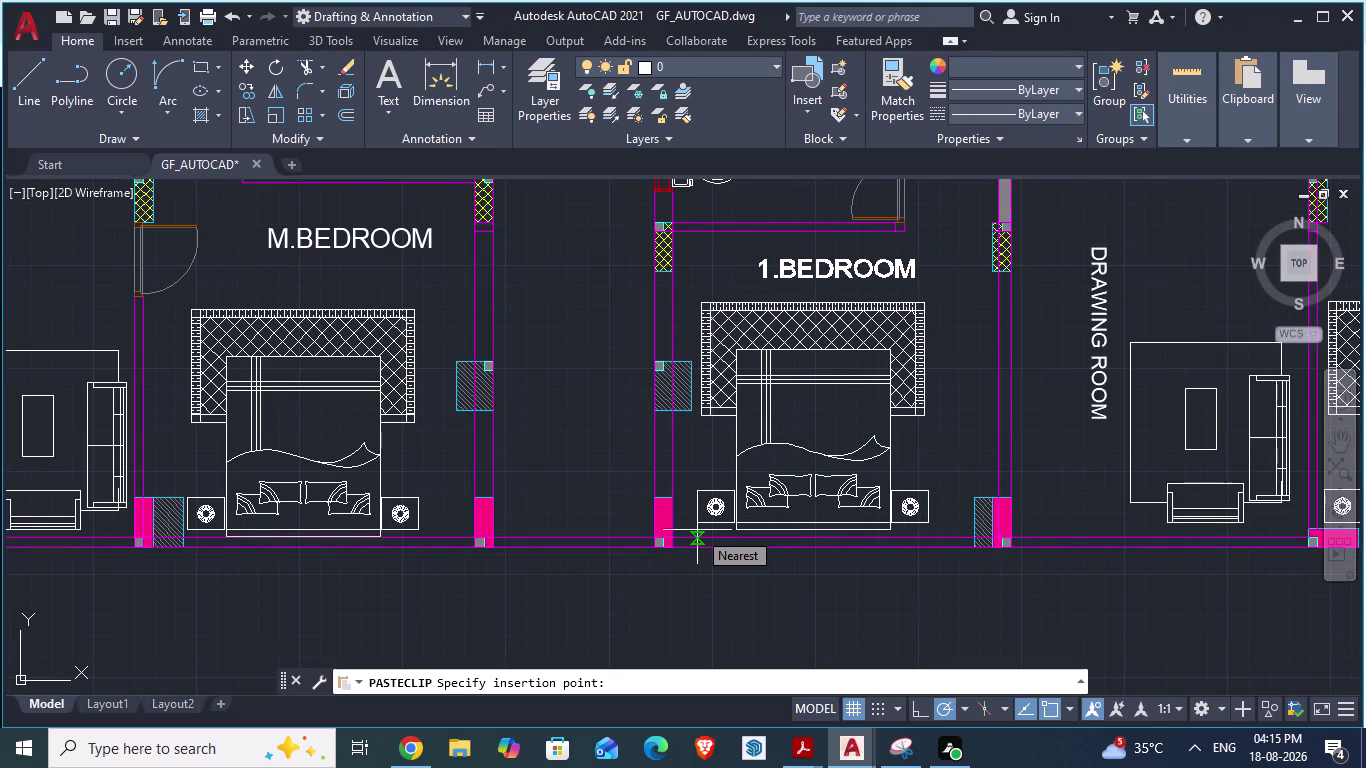
click(697, 530)
scroll(down, 3)
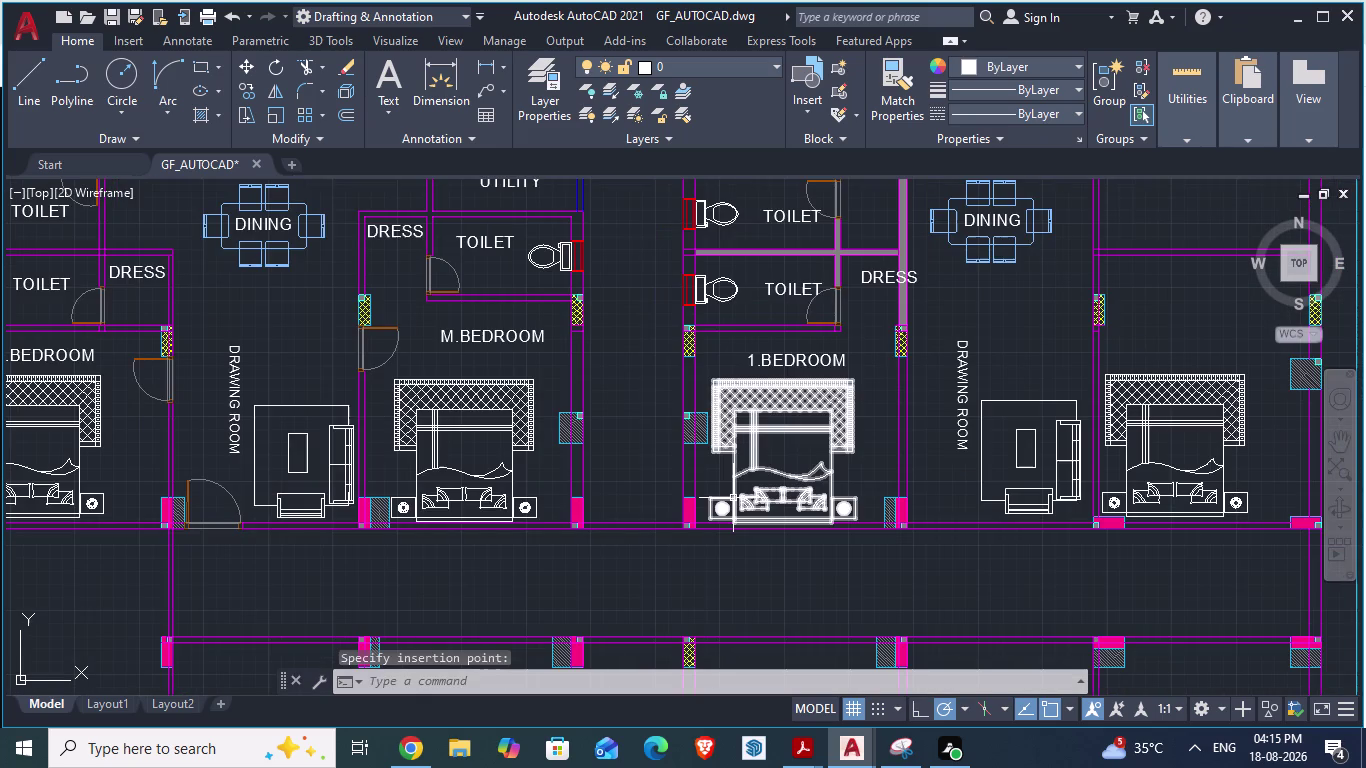
scroll(down, 3)
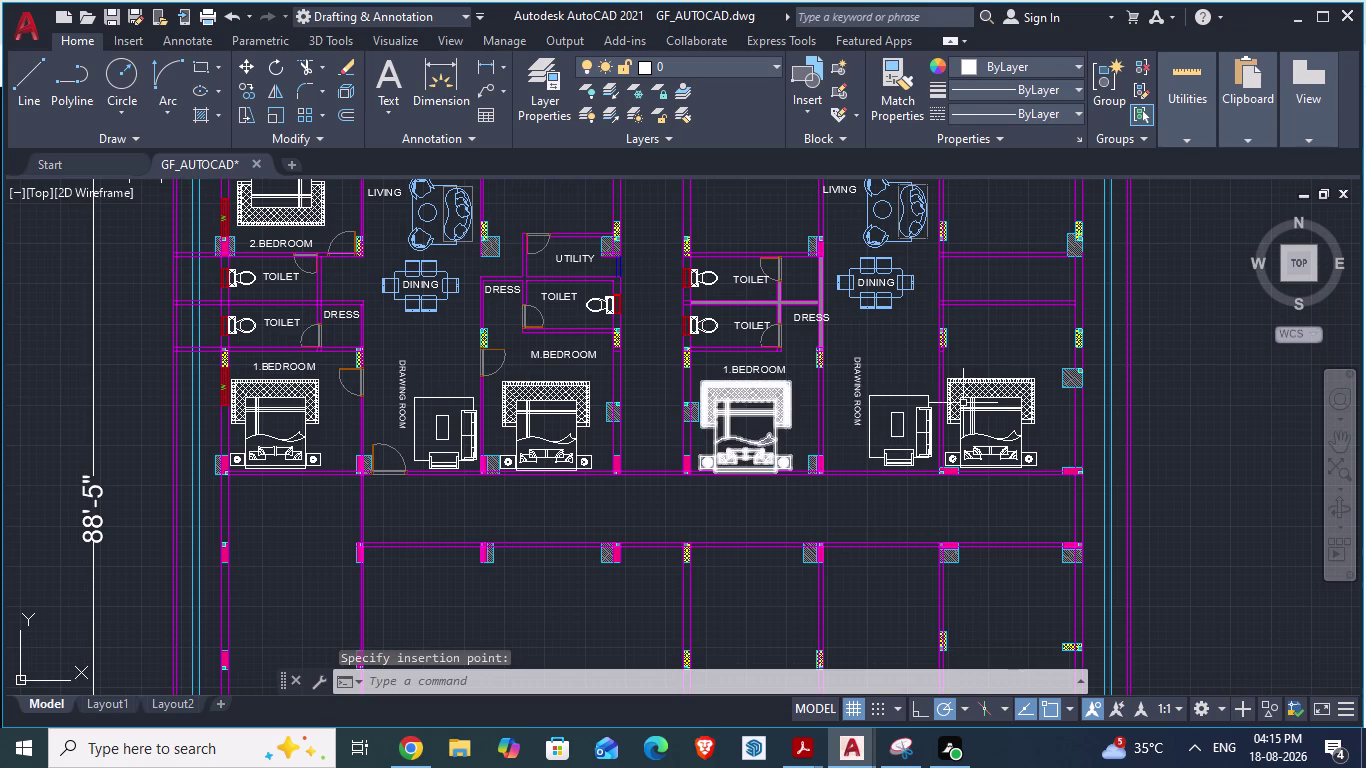
key(ctrl+s)
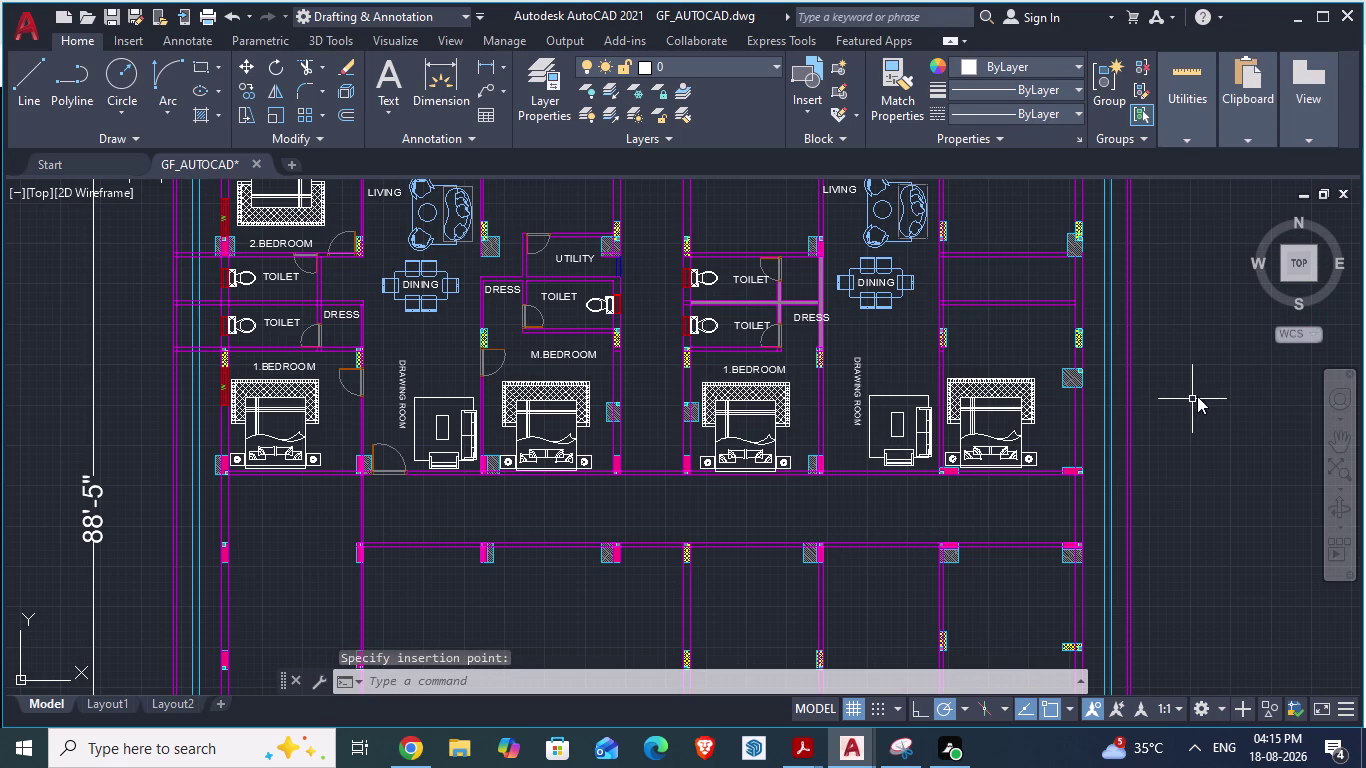